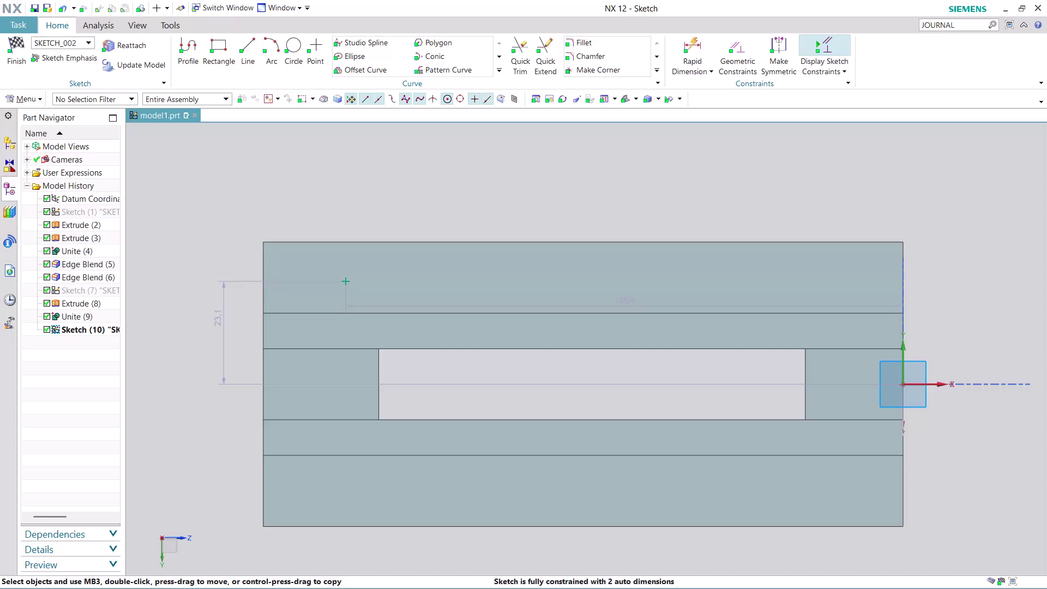
Move the existing dimension above the part and dimension the upper point 38 mm from the left edge.
drag(370, 306, 372, 301)
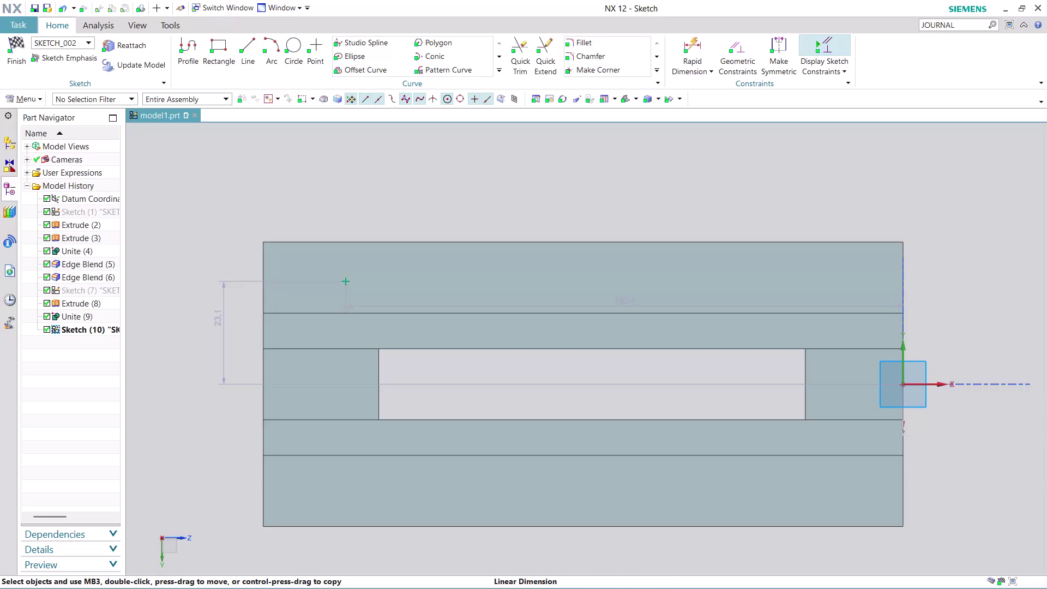
drag(373, 301, 403, 193)
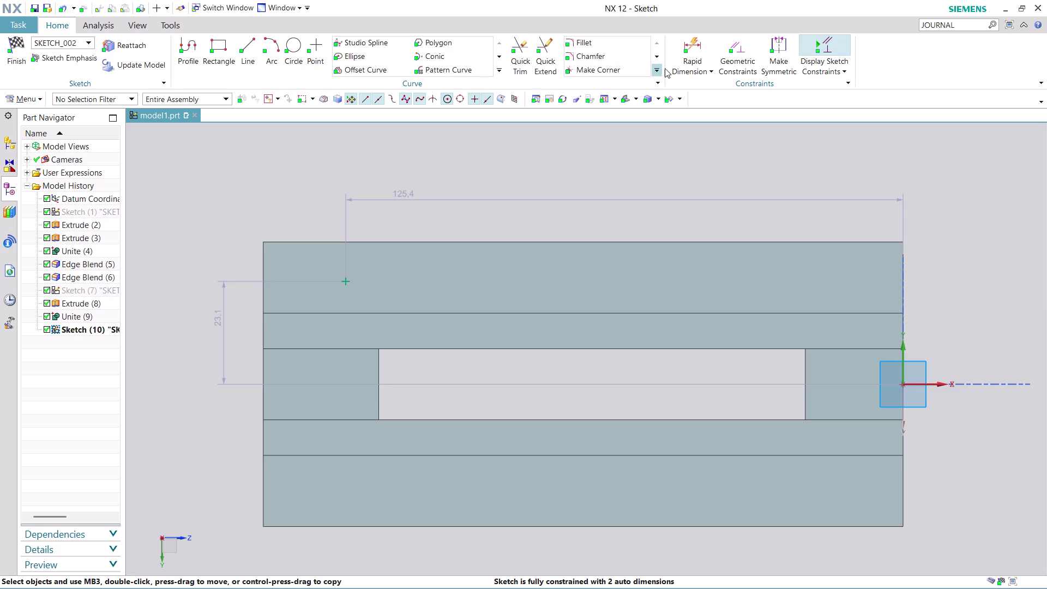
click(700, 41)
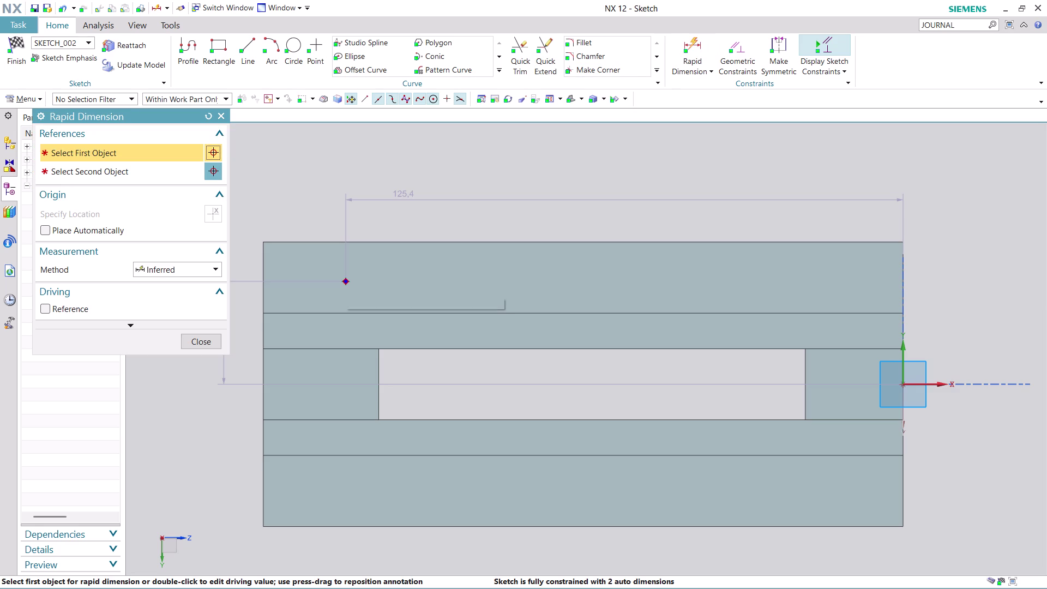
click(345, 282)
click(262, 299)
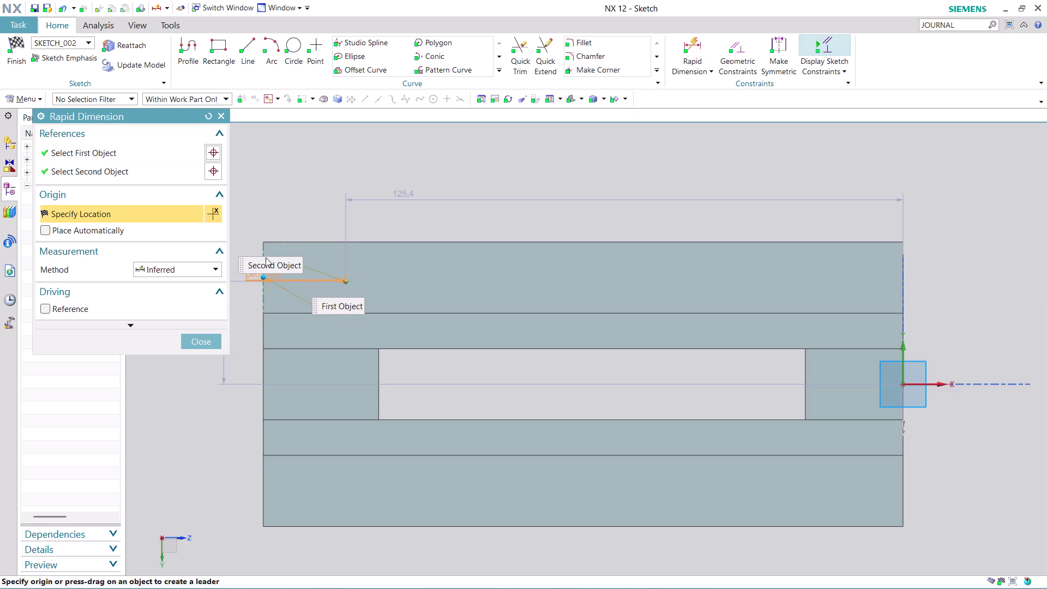
click(297, 171)
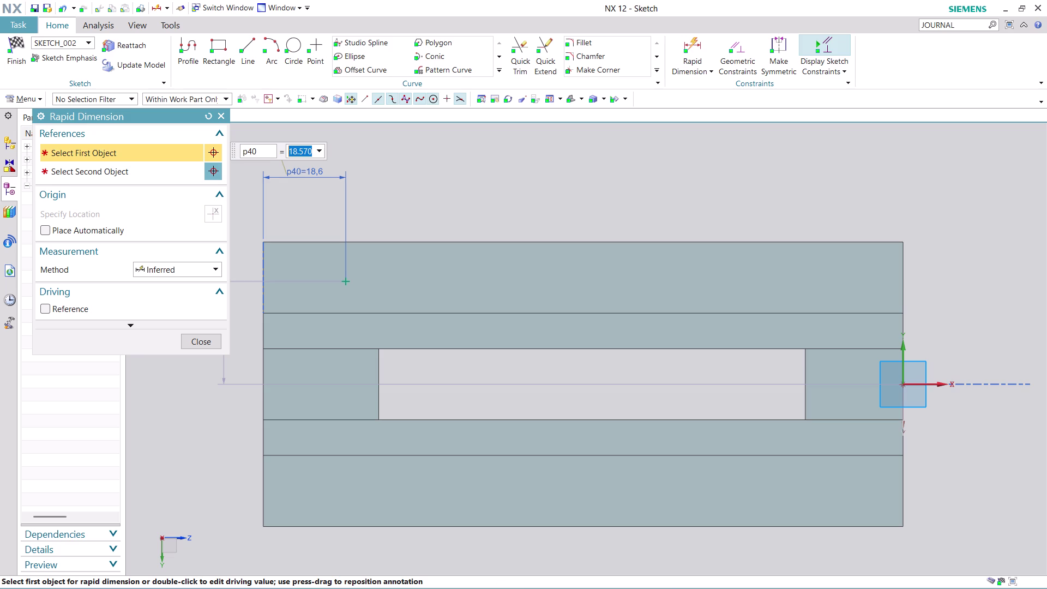
text(38)
key(Return)
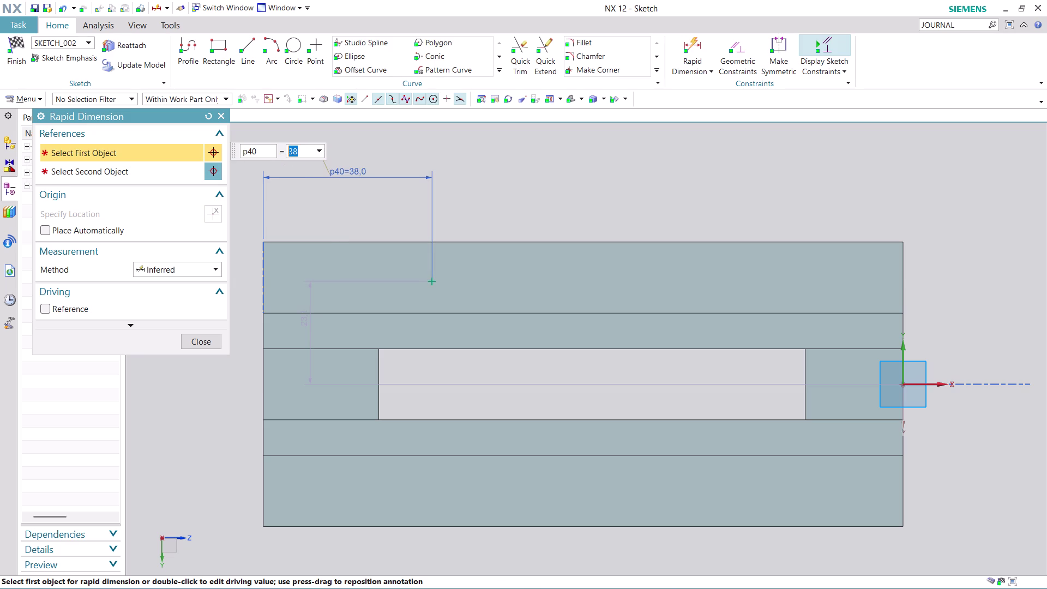
click(210, 338)
click(693, 44)
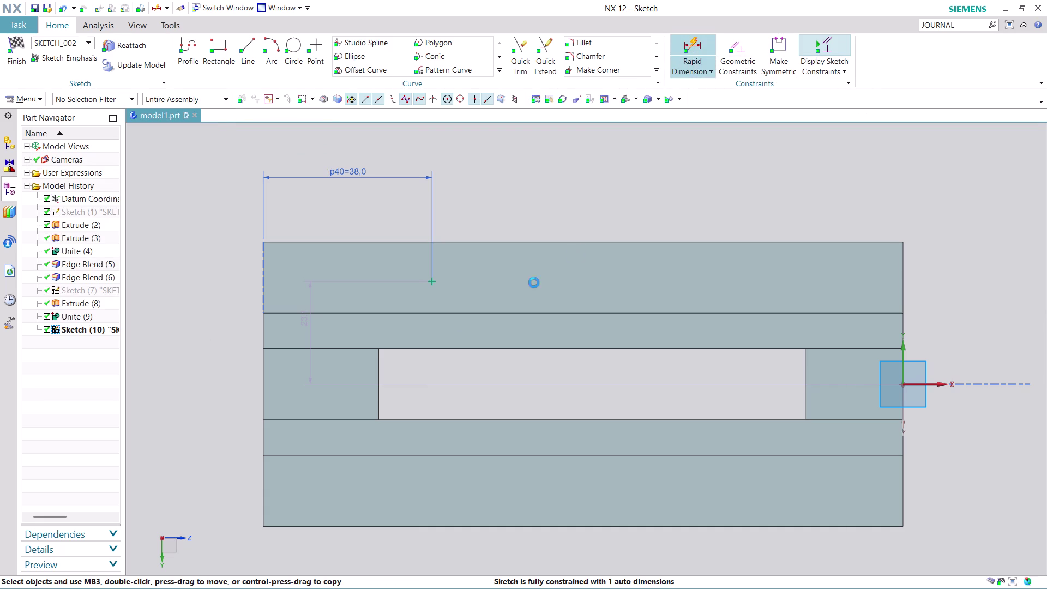
Add a 10 mm vertical dimension from the upper point to the edge below, placed left.
click(429, 280)
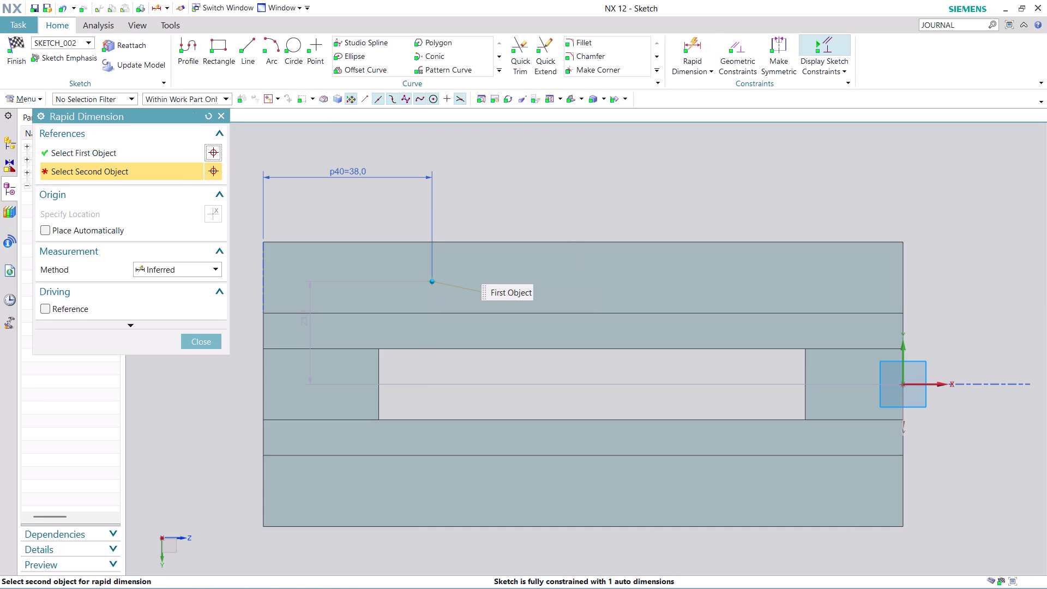
click(427, 314)
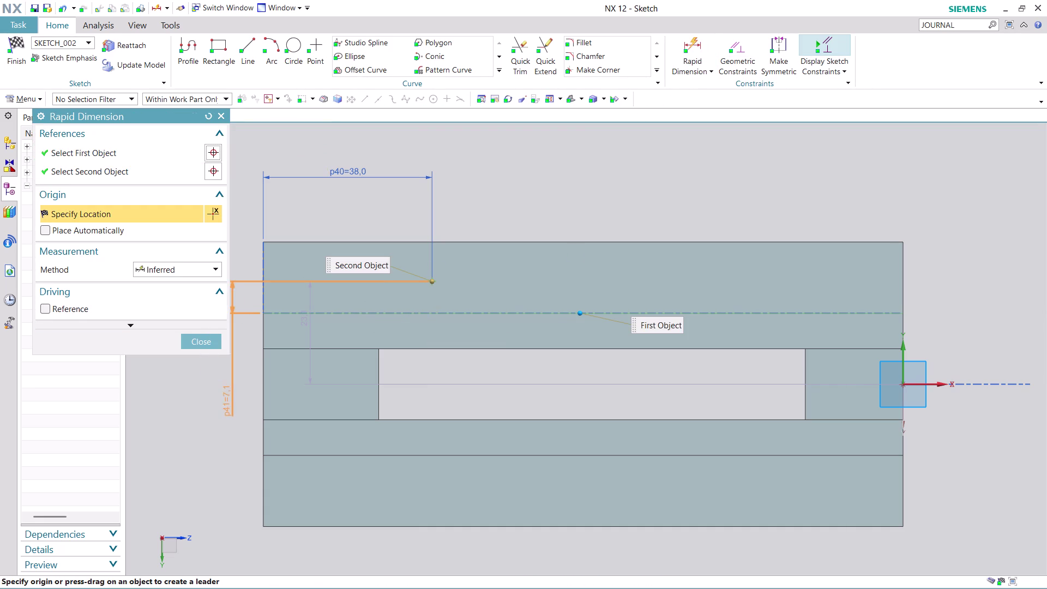
click(230, 408)
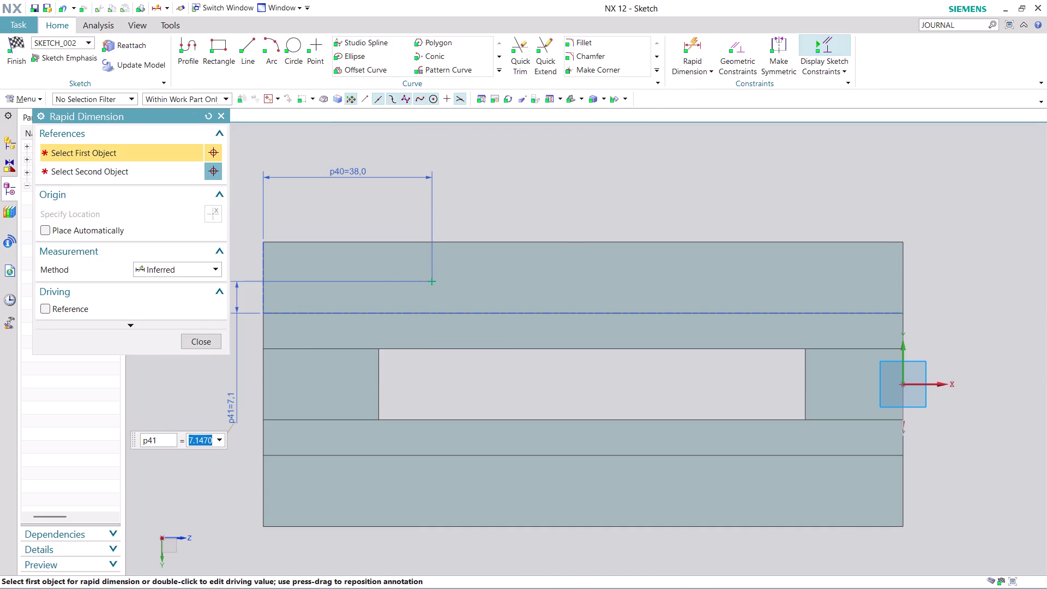
text(10)
key(Return)
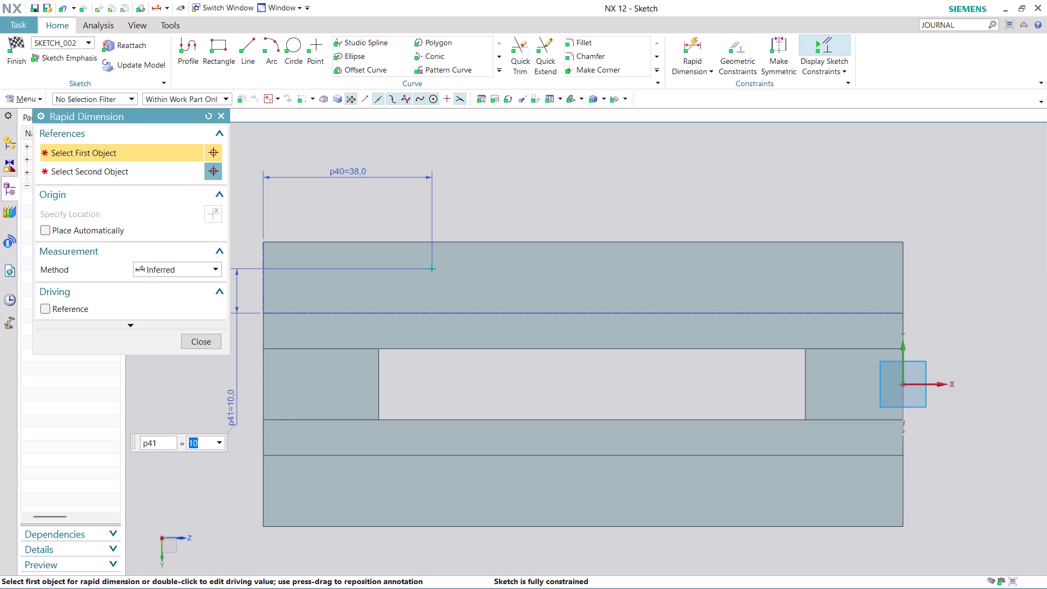
scroll(down, 3)
scroll(up, 3)
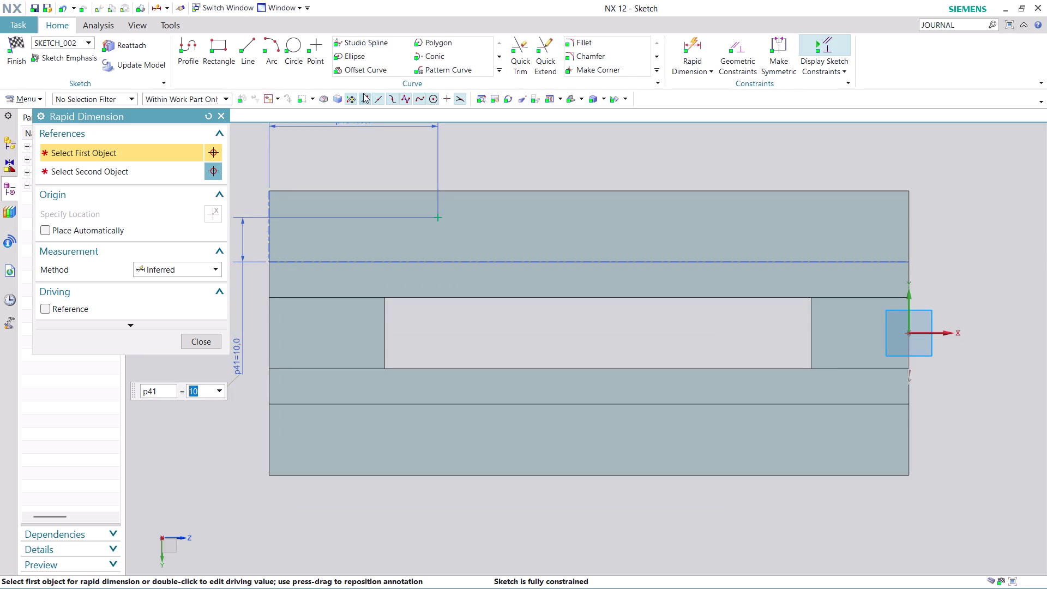
click(320, 47)
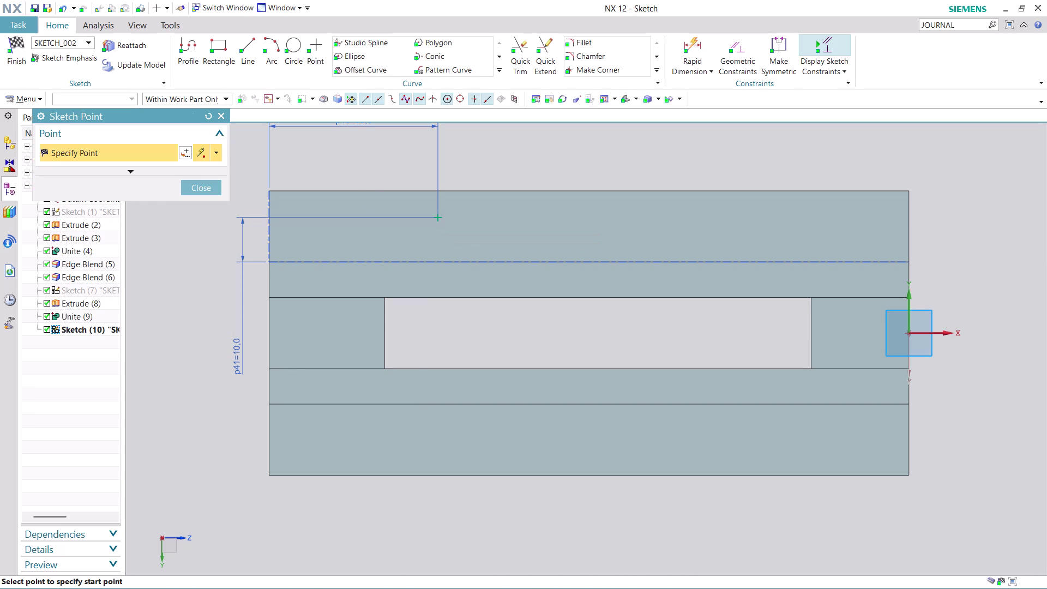
Place a second point below the first and change the 49.1 dimension between them to 44 mm.
click(436, 436)
key(Escape)
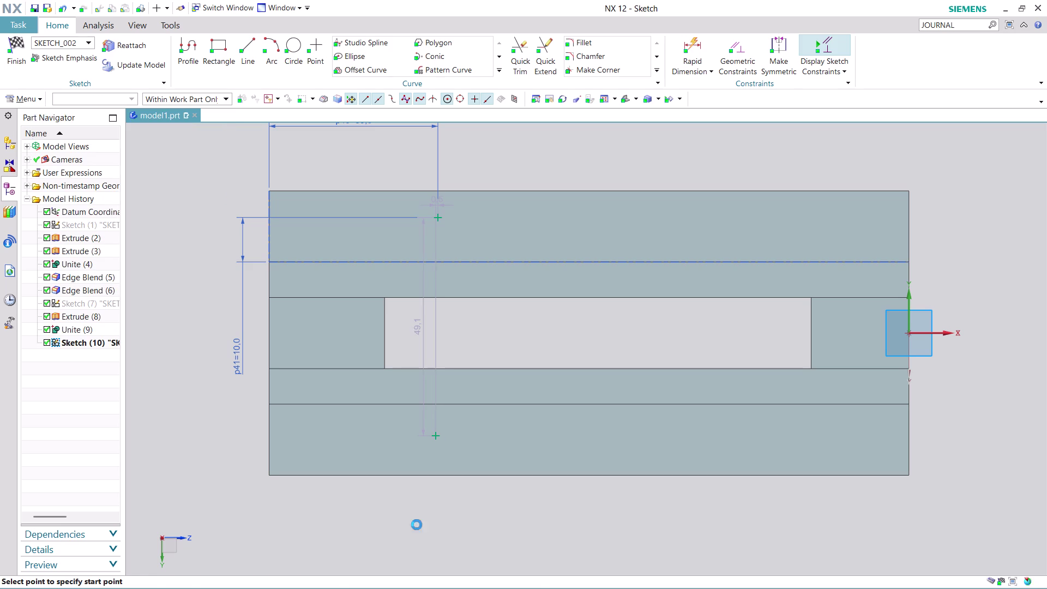
drag(419, 329, 190, 332)
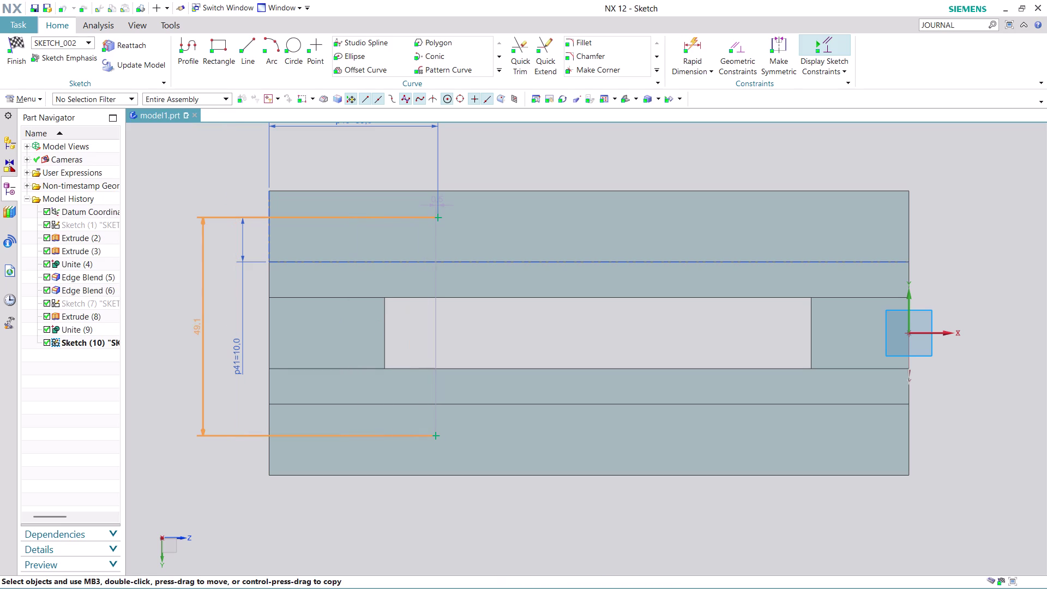
drag(190, 332, 175, 334)
double_click(175, 334)
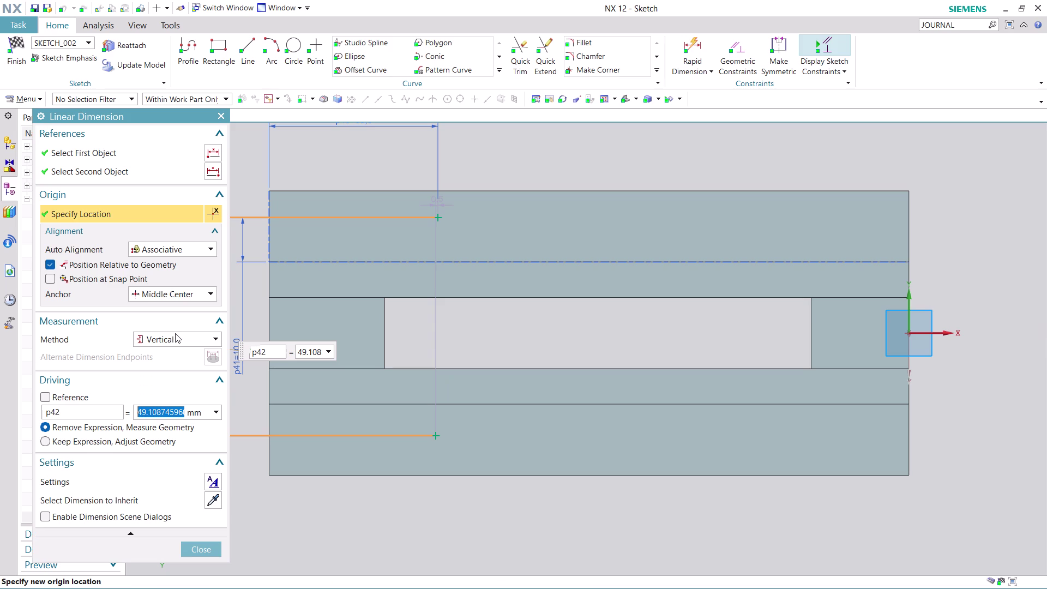
text(44)
key(Return)
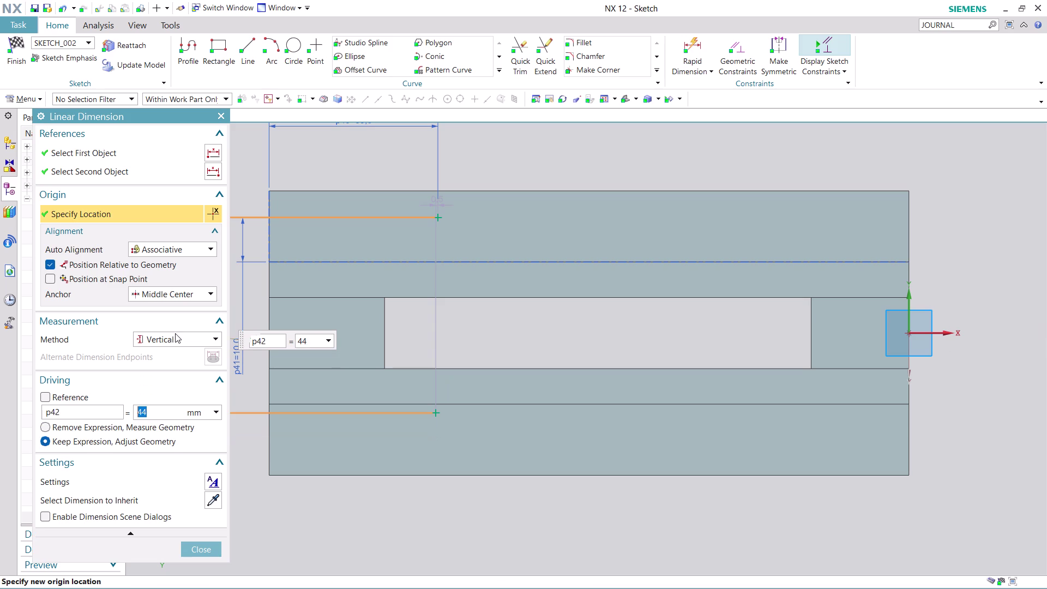
click(215, 549)
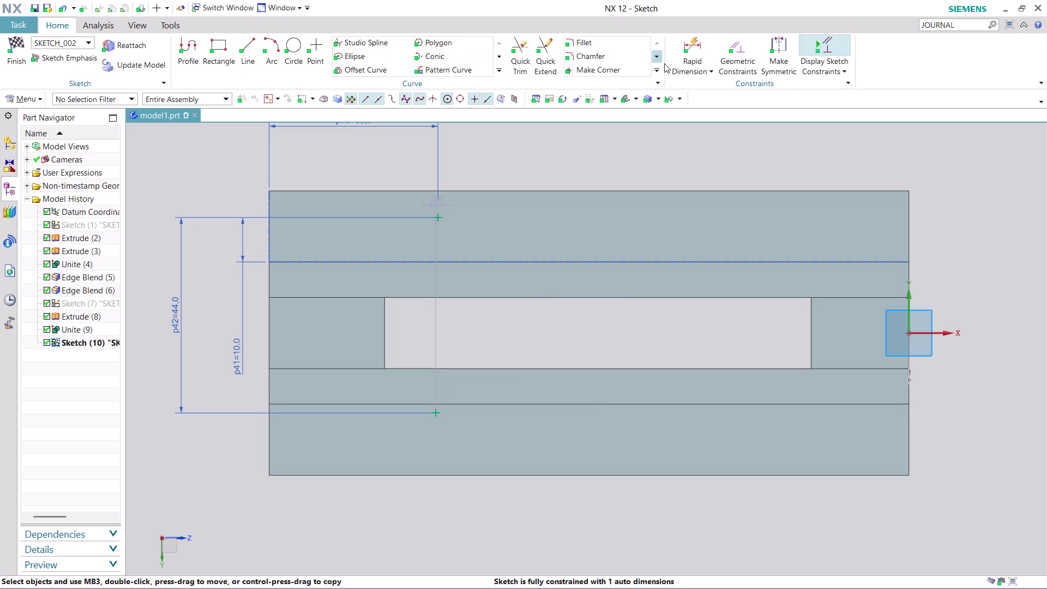
click(688, 48)
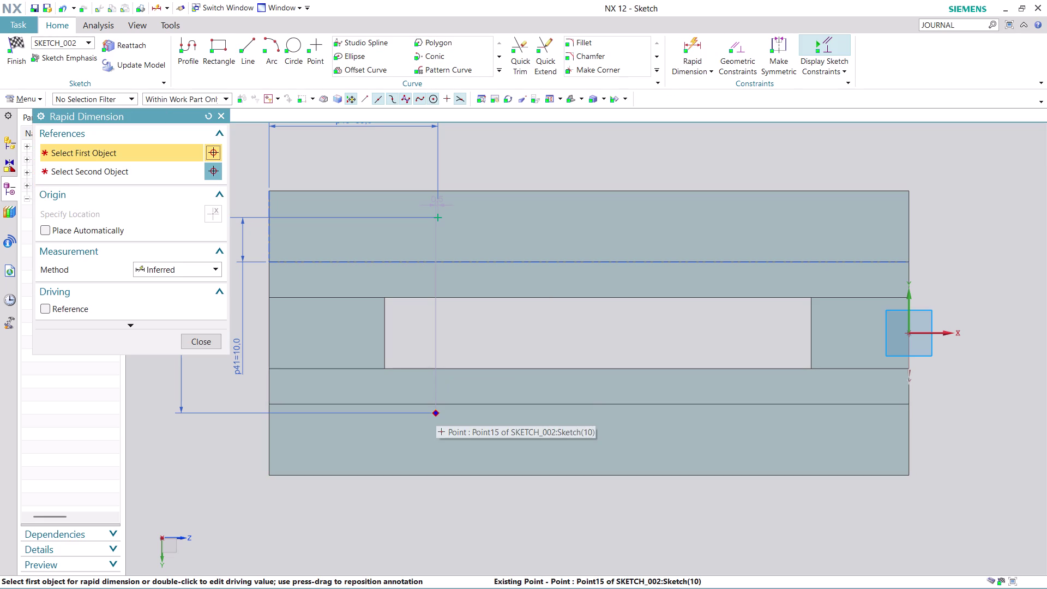
Dimension the lower point 14 mm from the bottom edge, dismissing the overconstraint warning.
click(435, 411)
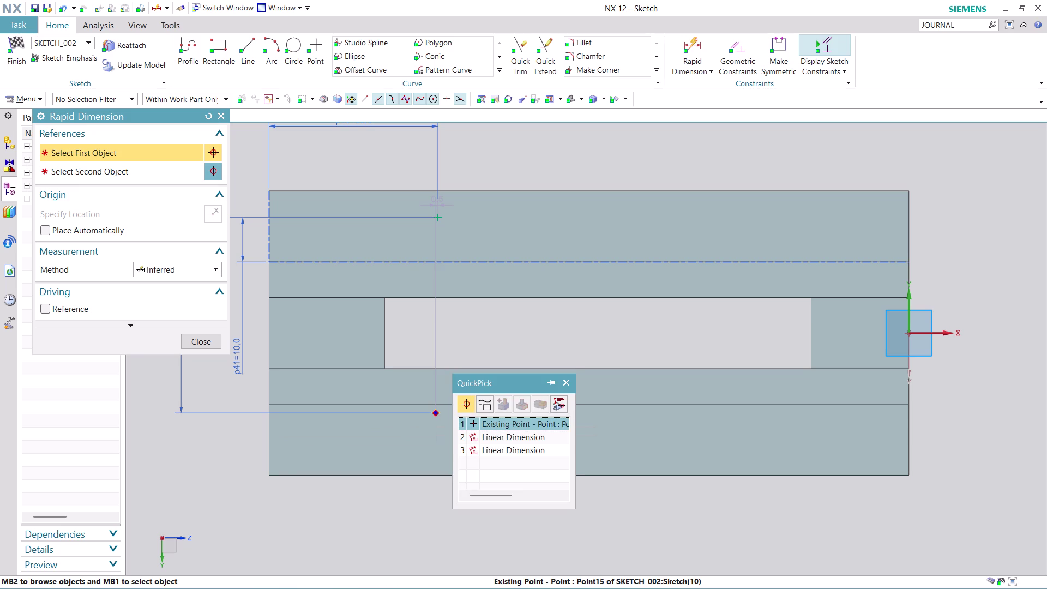
click(522, 425)
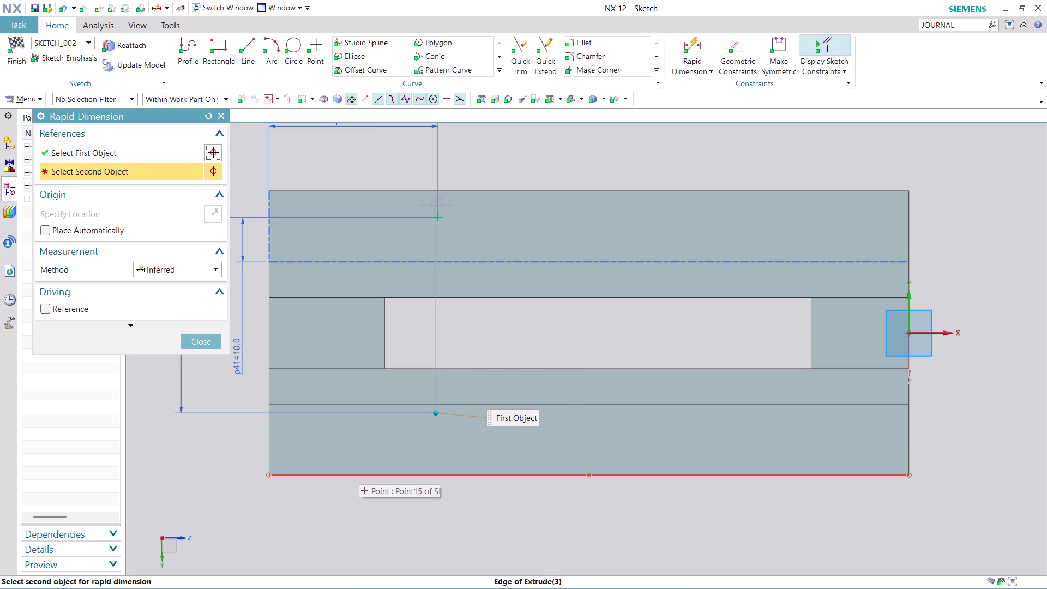
click(354, 477)
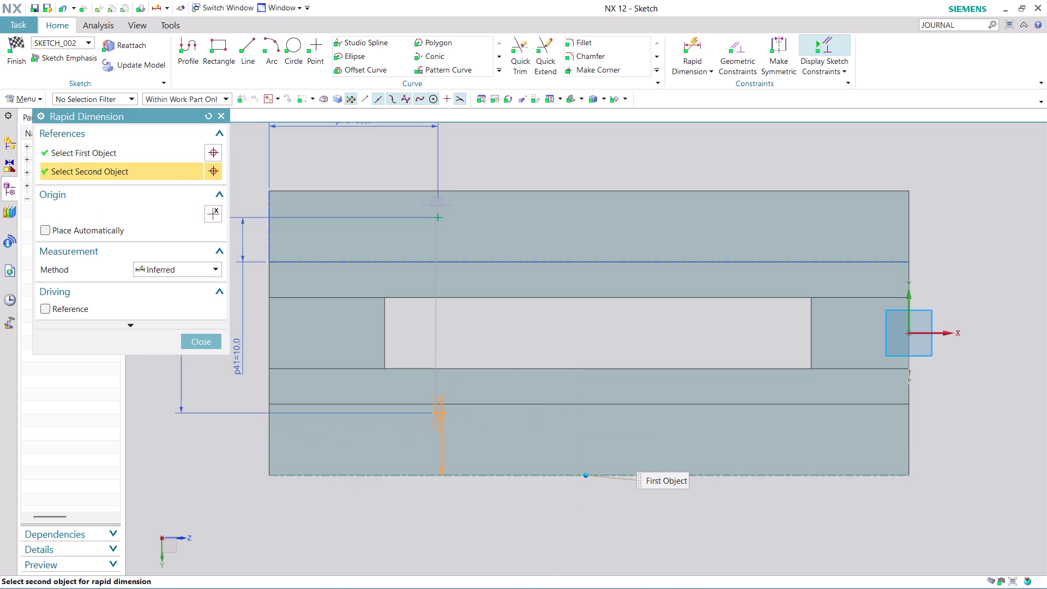
click(192, 507)
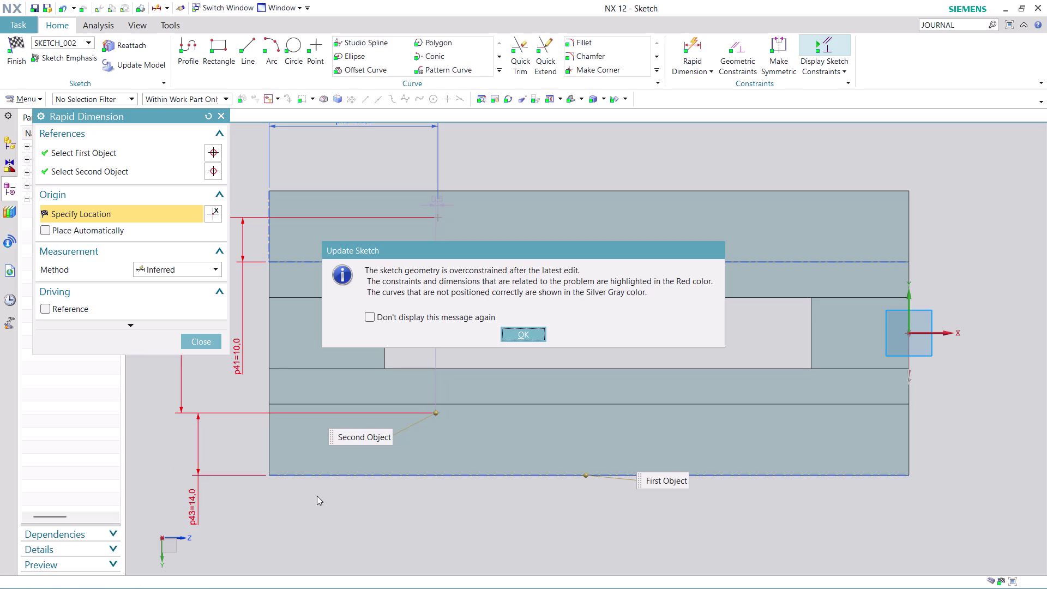
click(525, 338)
right_click(194, 494)
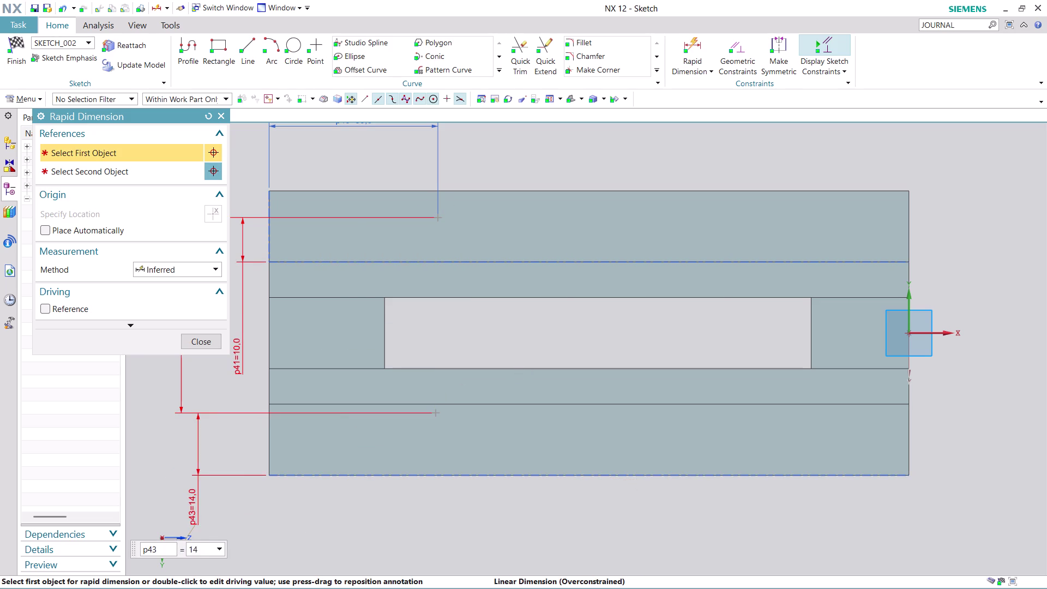
key(Escape)
key(Escape)
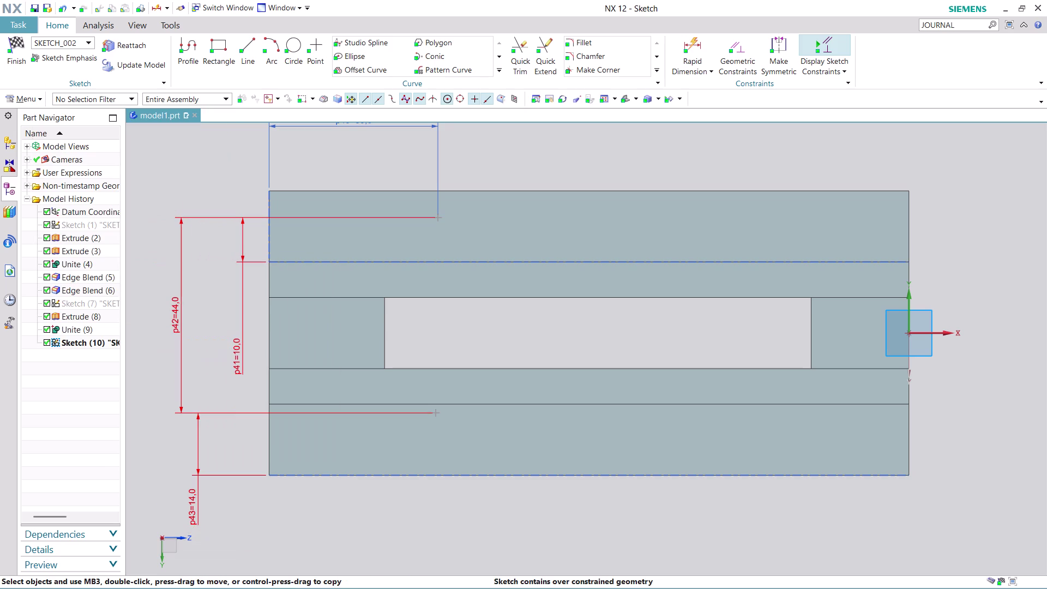
Delete the conflicting 14 mm bottom-edge dimension and acknowledge the notice.
right_click(192, 474)
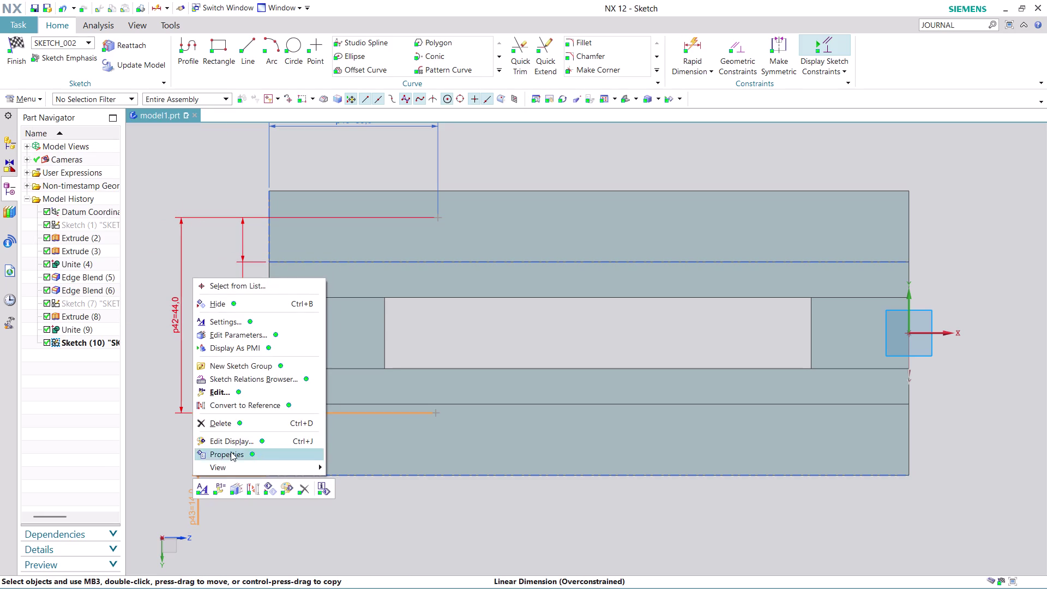
click(227, 427)
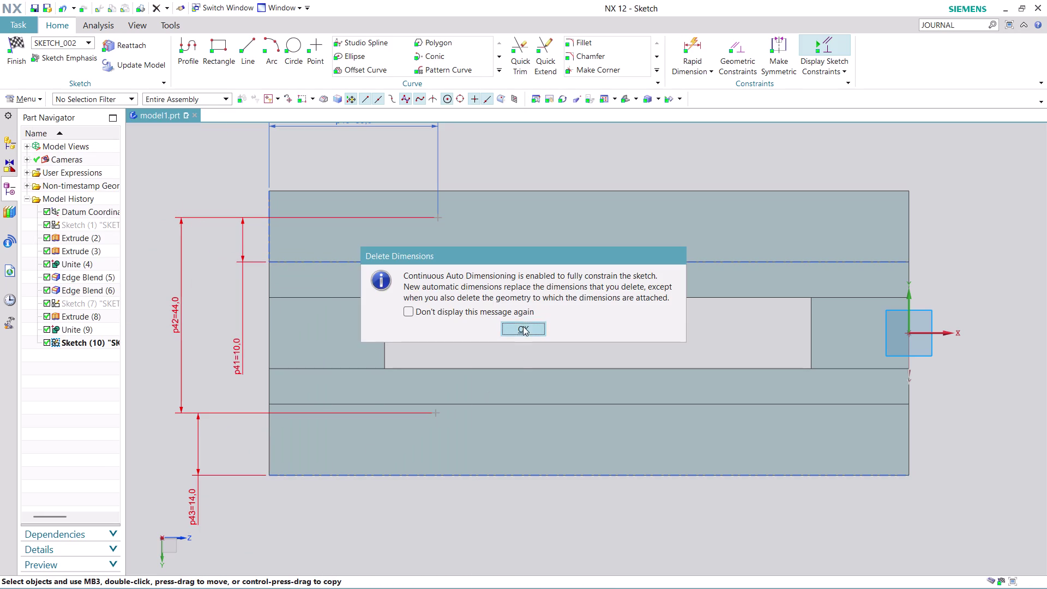
click(523, 322)
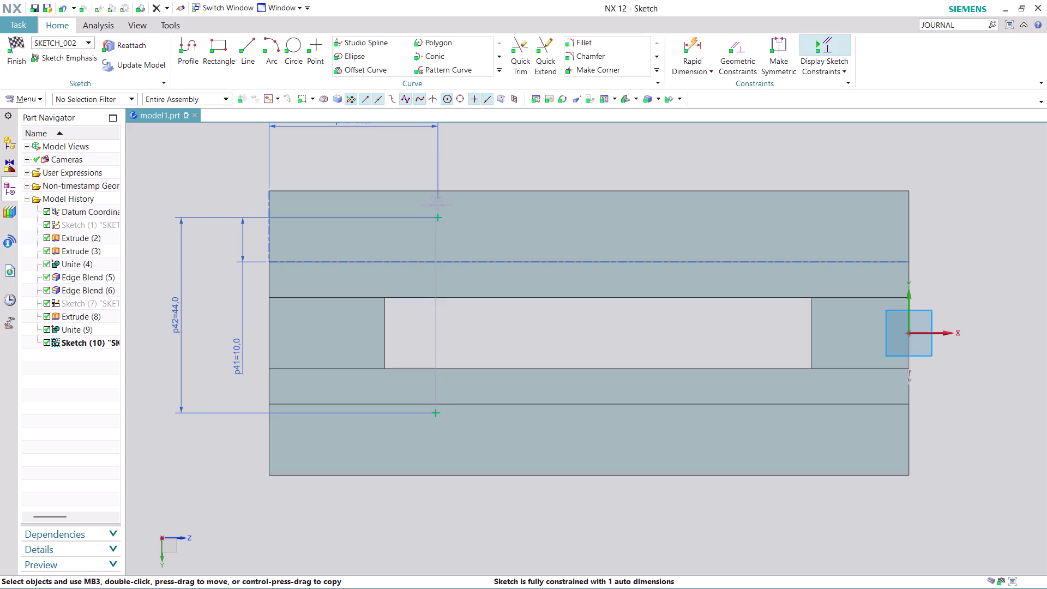
click(777, 50)
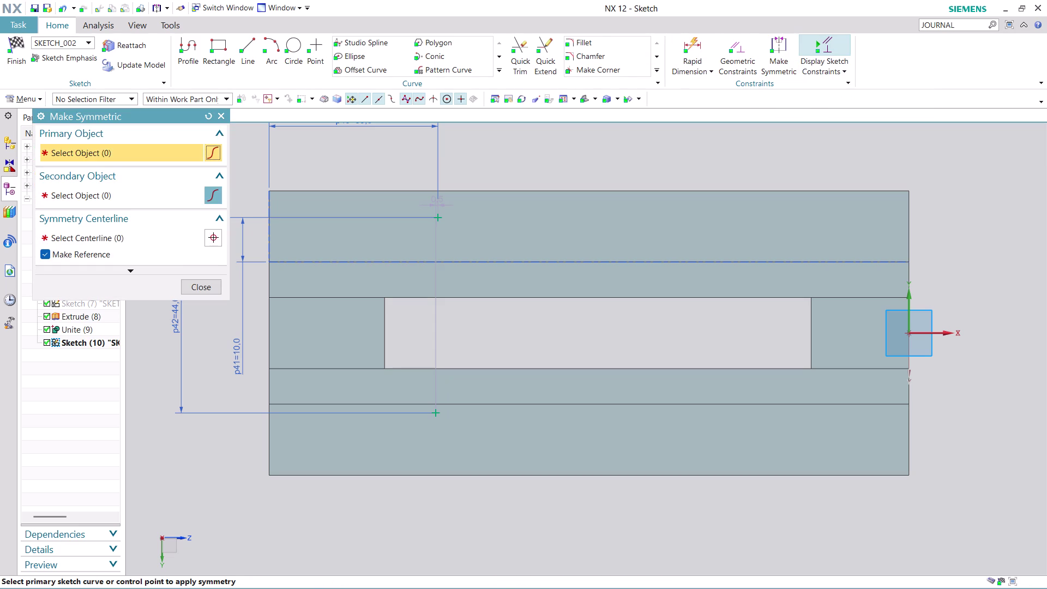
Make the upper and lower points symmetric about the centerline, acknowledging the over-constraint warning.
click(436, 217)
click(435, 413)
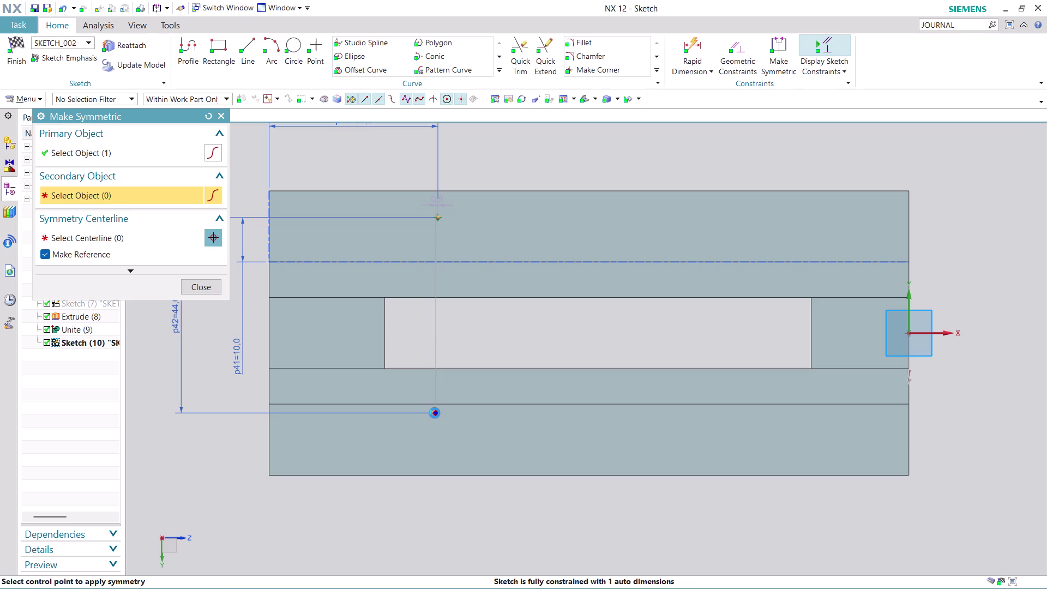
click(921, 331)
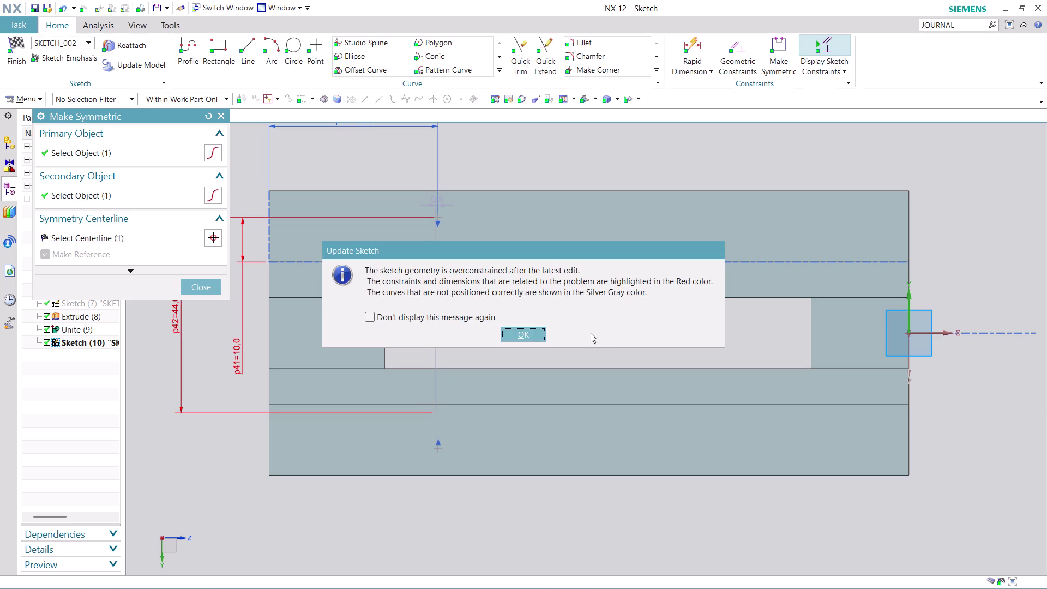
click(526, 335)
click(208, 288)
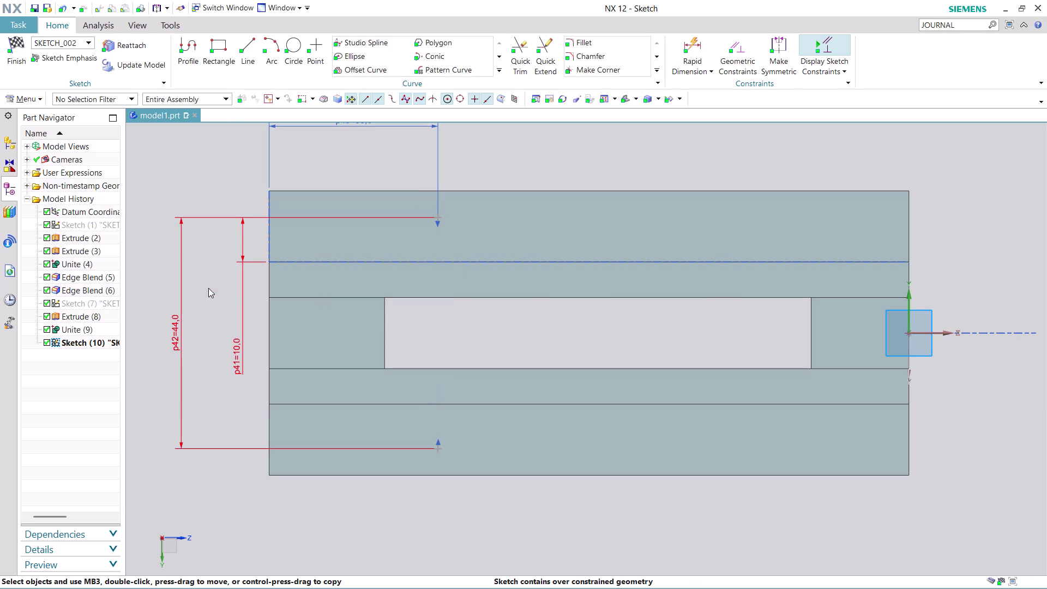
Delete the conflicting 44 mm dimension and dismiss the auto dimensioning notice.
key(Escape)
key(Escape)
key(Escape)
key(Escape)
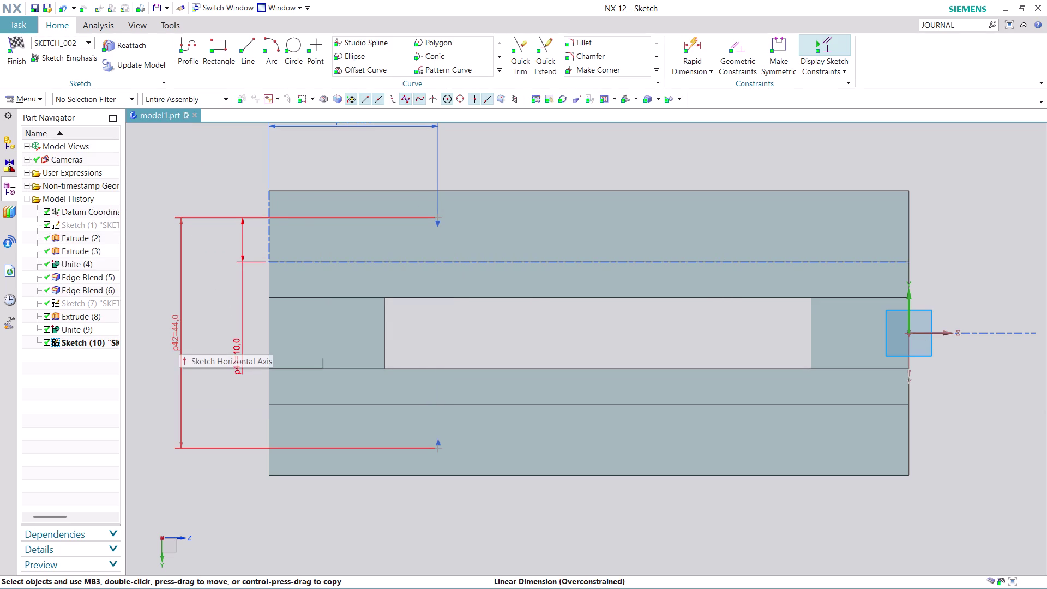
key(Escape)
key(Escape)
key(Escape)
right_click(179, 339)
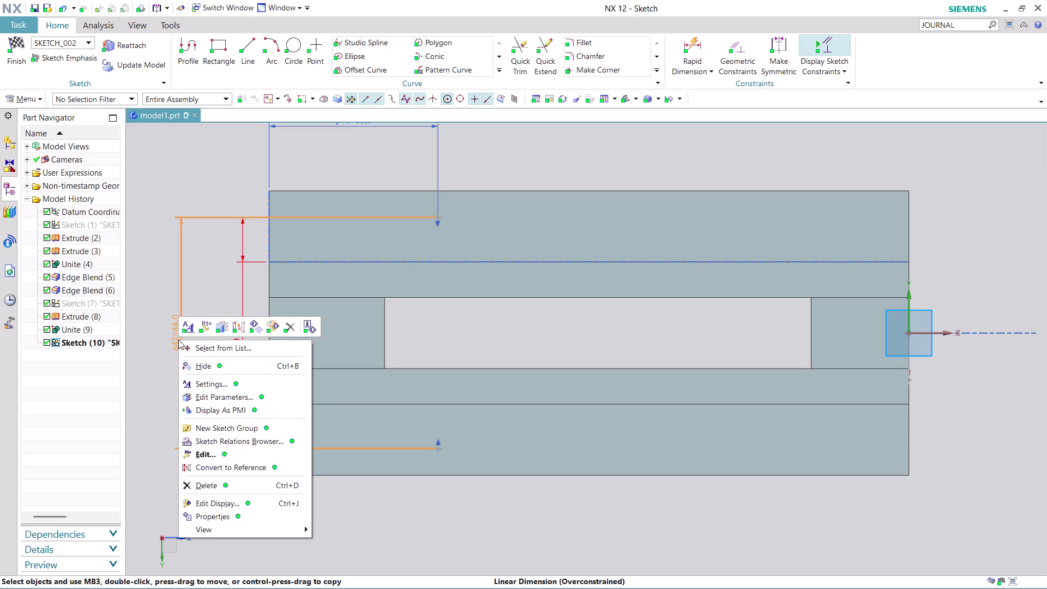
click(224, 481)
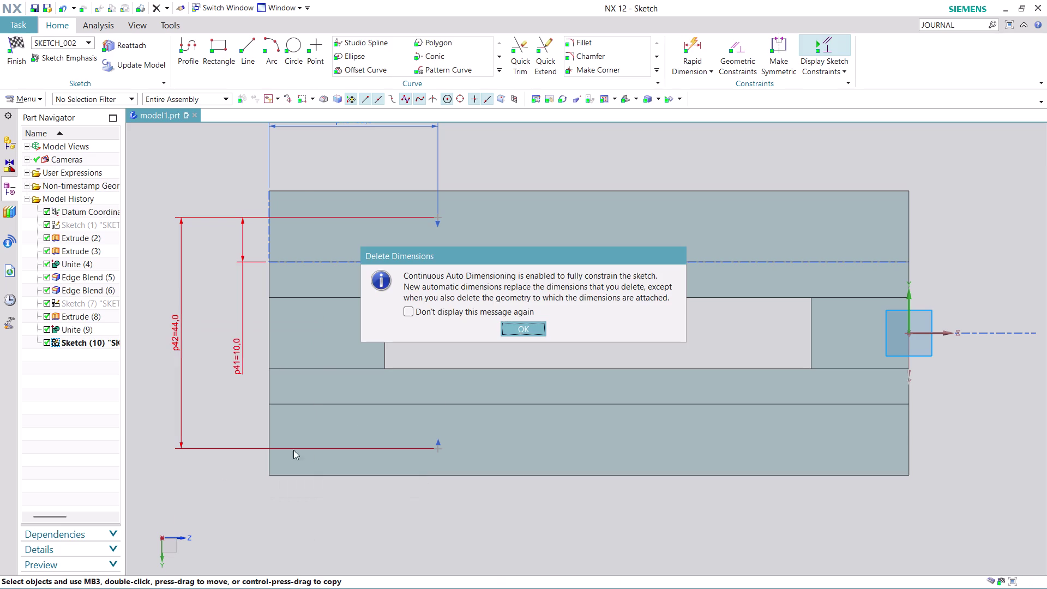
click(521, 325)
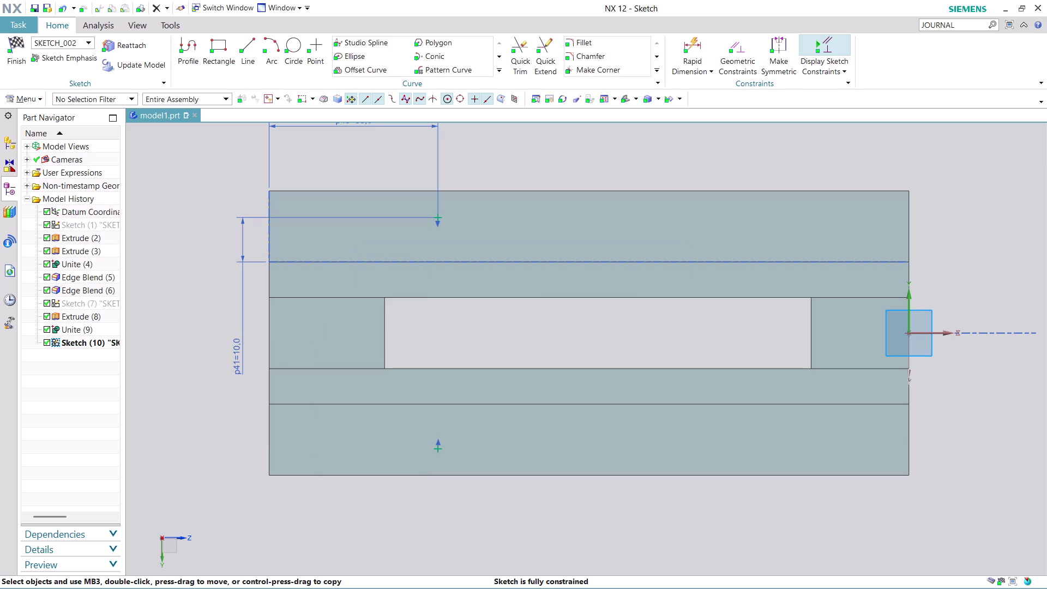
click(495, 501)
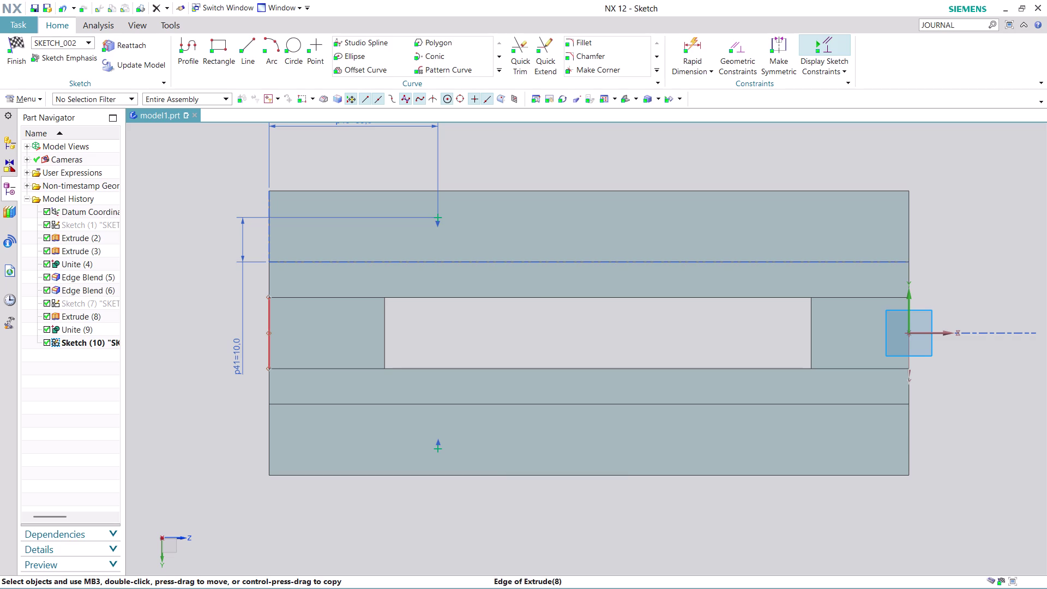
Delete the p41=10.0 dimension and zoom the view.
right_click(242, 329)
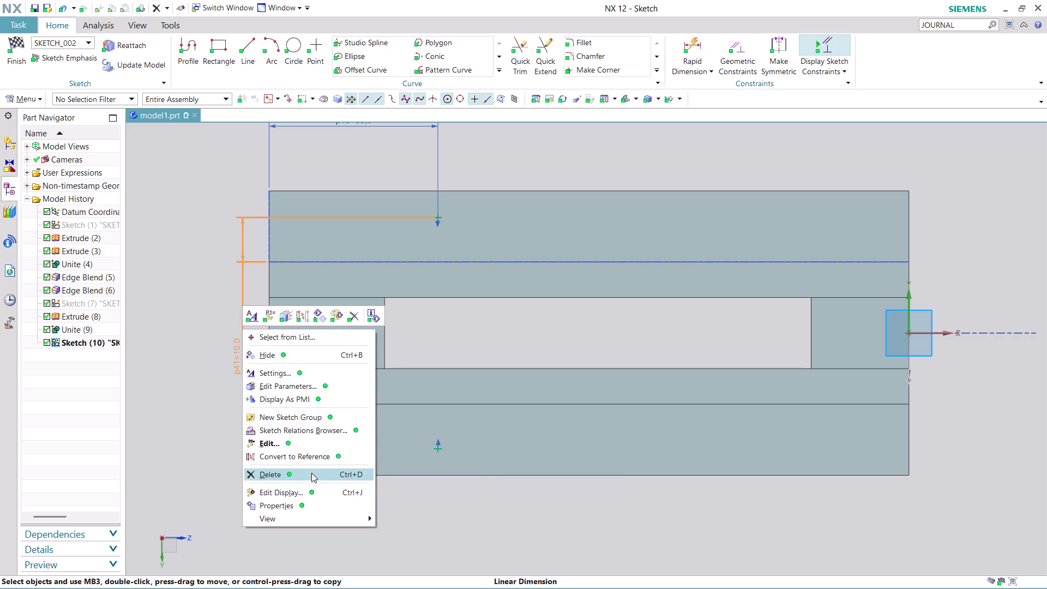
click(309, 469)
click(532, 327)
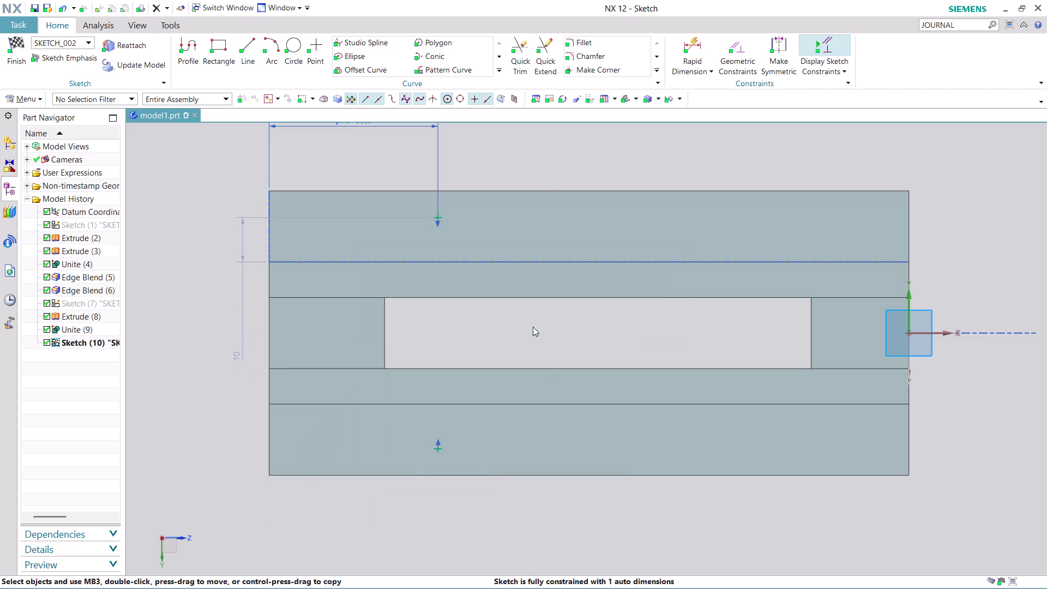
scroll(down, 3)
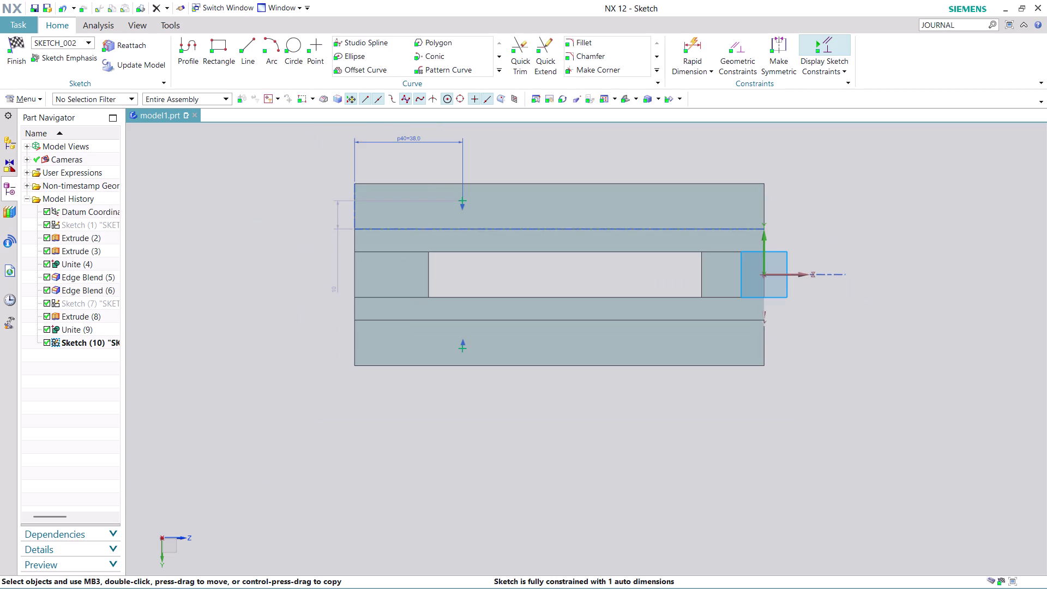
scroll(up, 3)
scroll(up, 3)
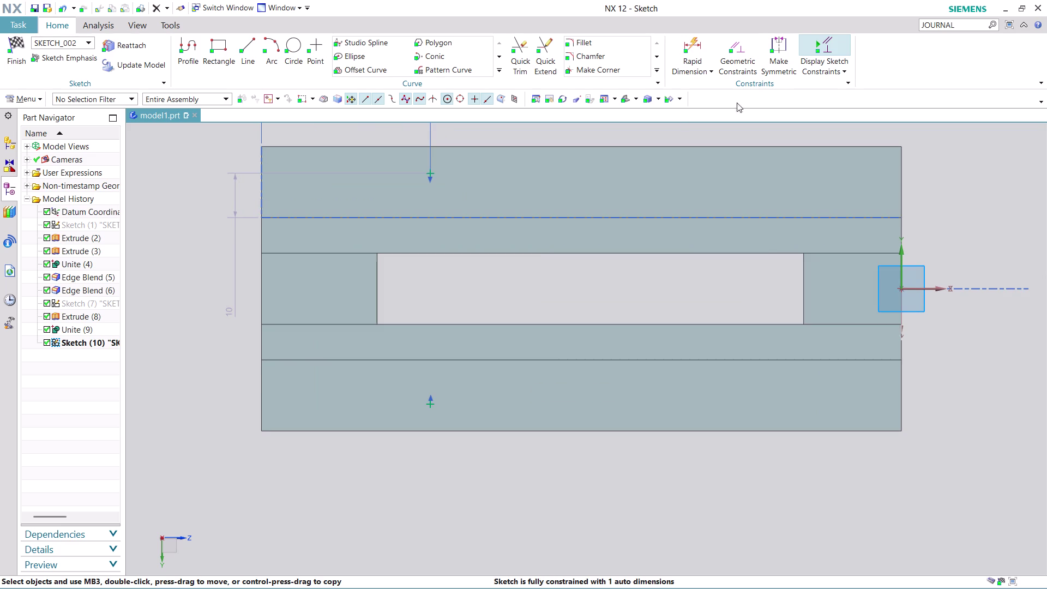
click(774, 46)
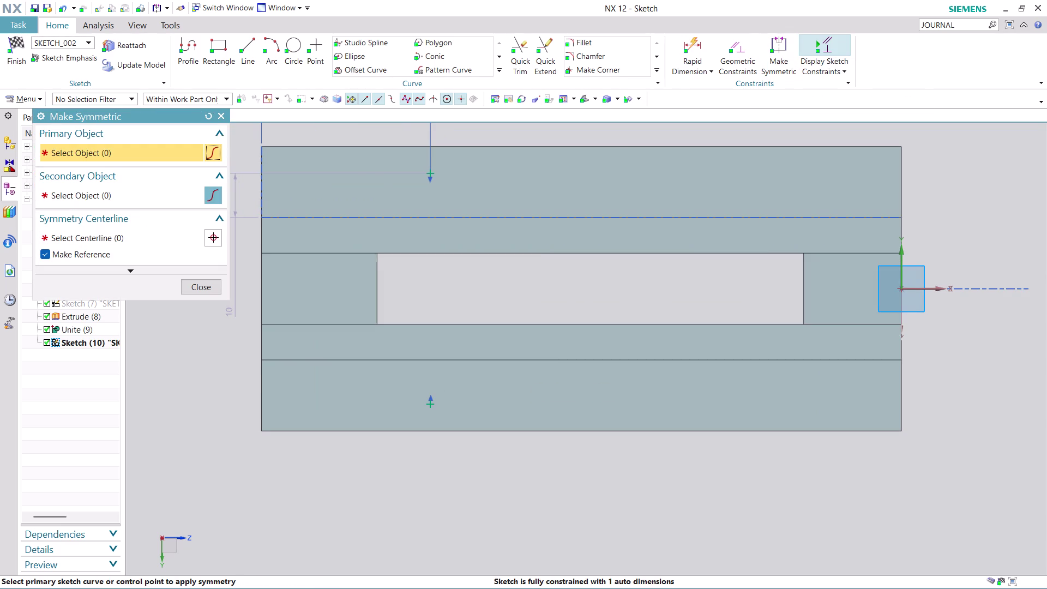
Reapply symmetry to both points about the centerline, accepting the 'Constraint already exists' error.
click(430, 403)
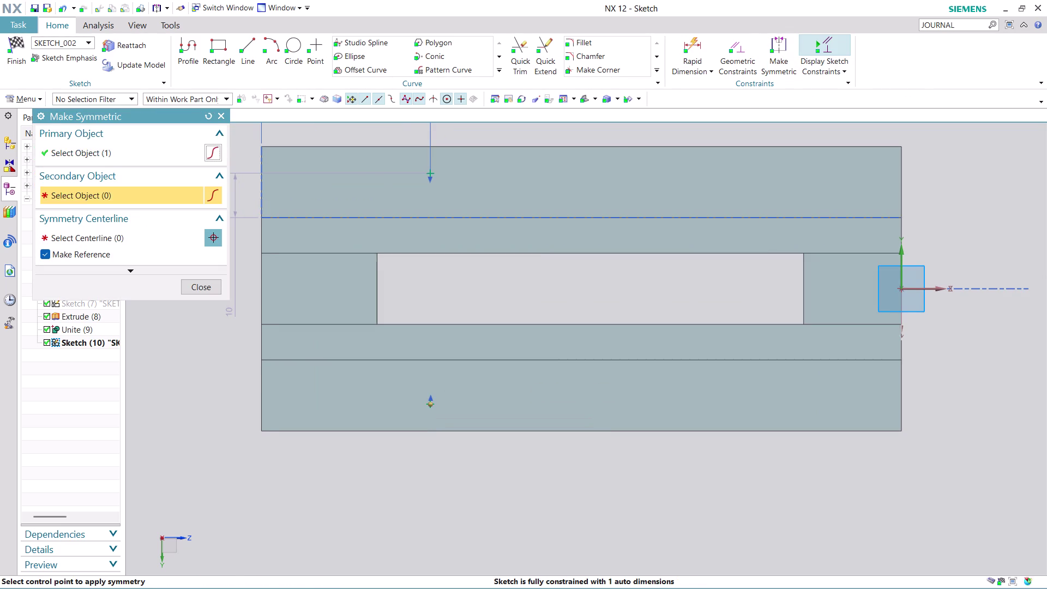
click(433, 174)
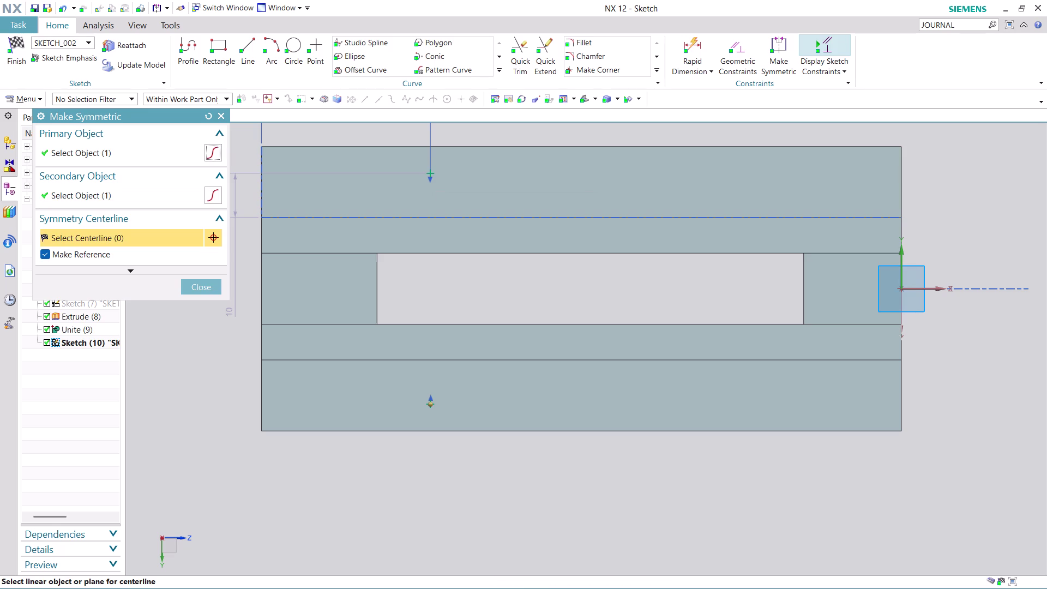
click(926, 289)
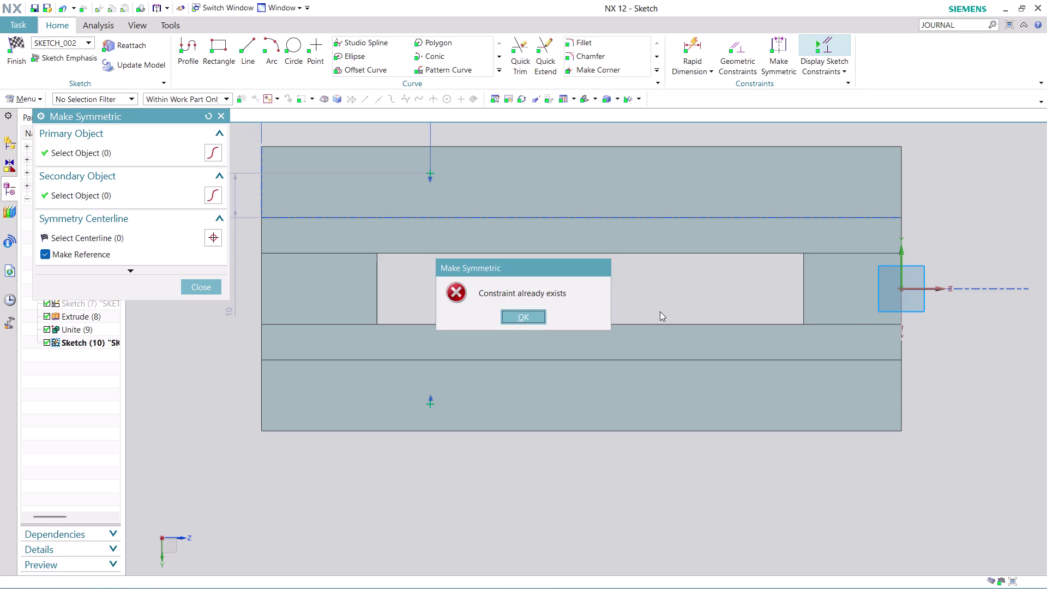
click(530, 311)
click(214, 290)
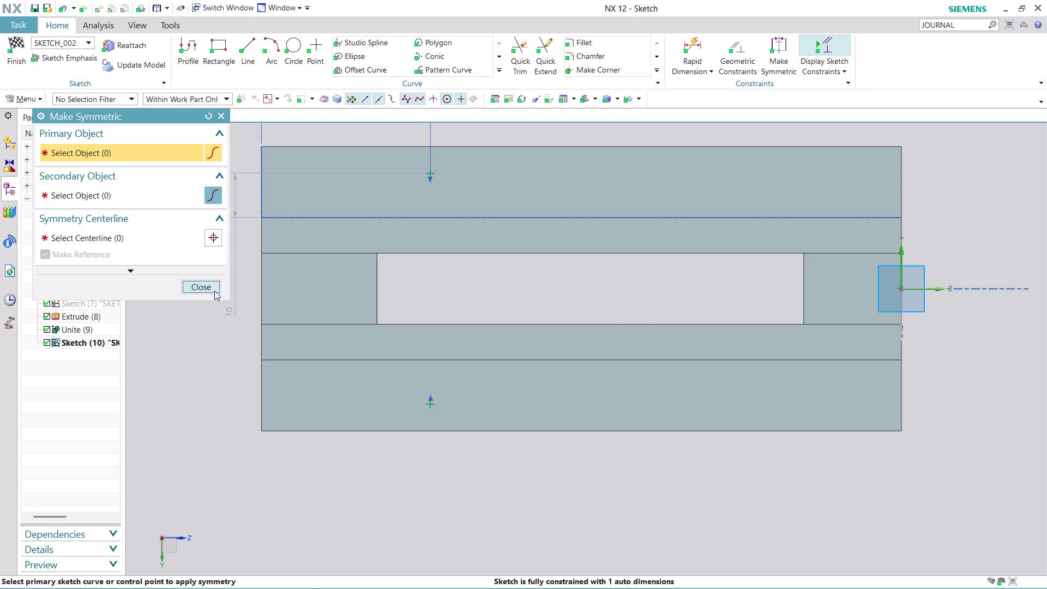
click(691, 45)
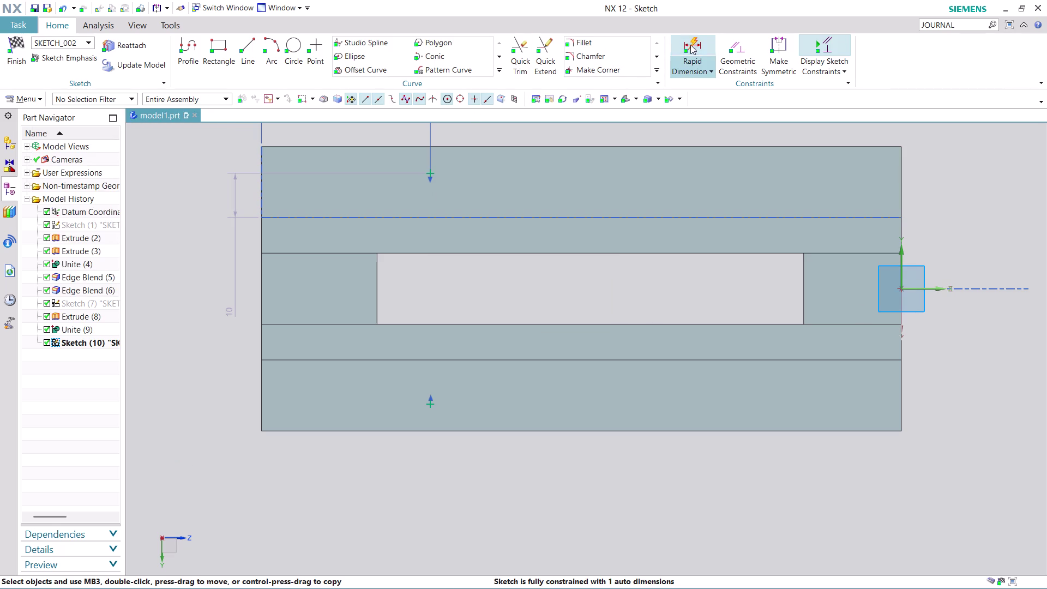
click(432, 172)
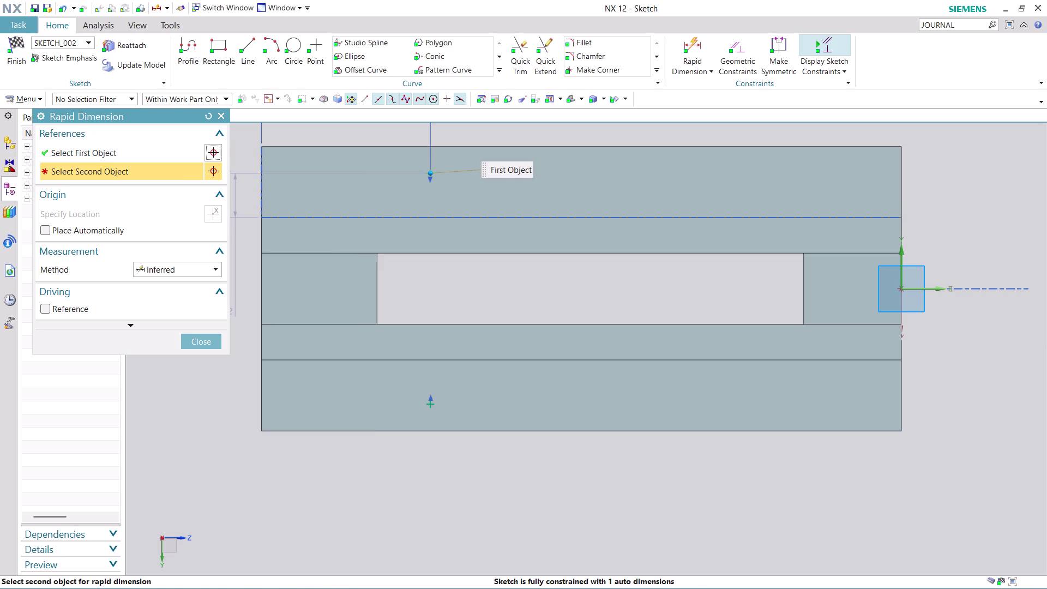
Dimension the bottom point 44 mm from the top point, placed left of the part.
click(431, 404)
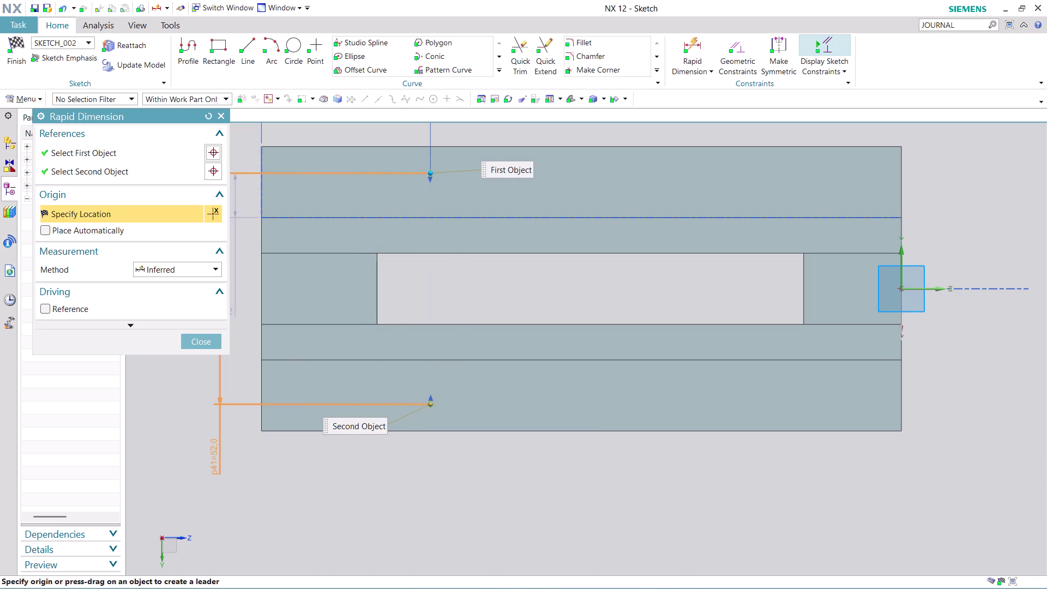
click(214, 456)
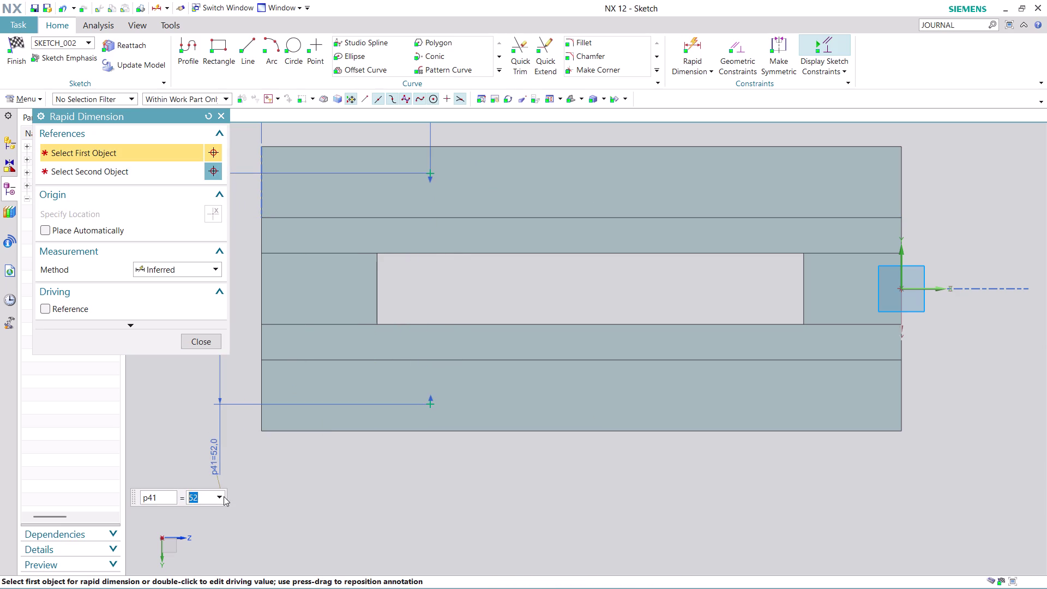
text(44)
key(Return)
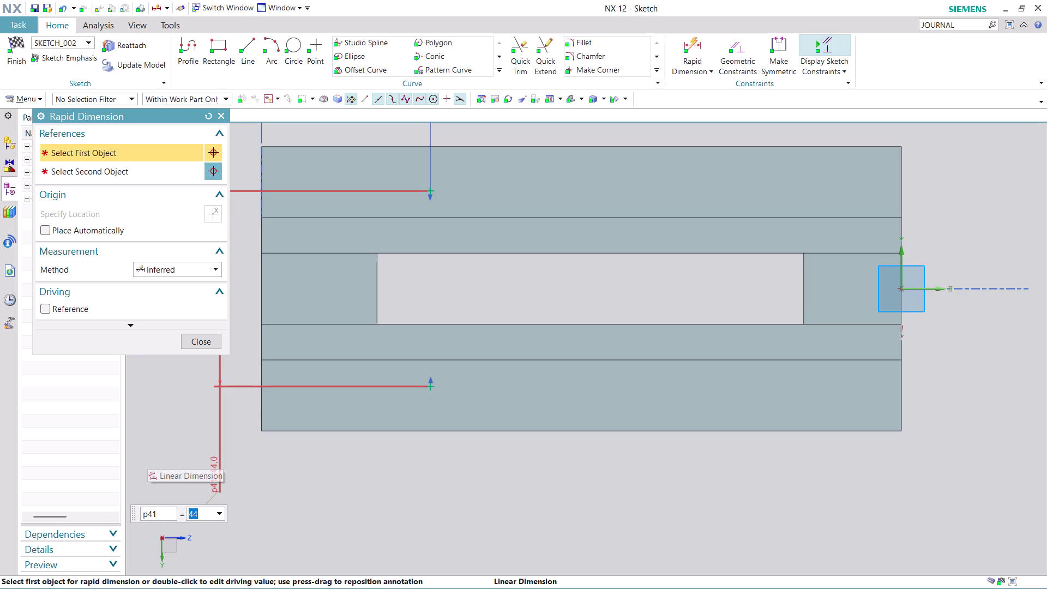
click(202, 337)
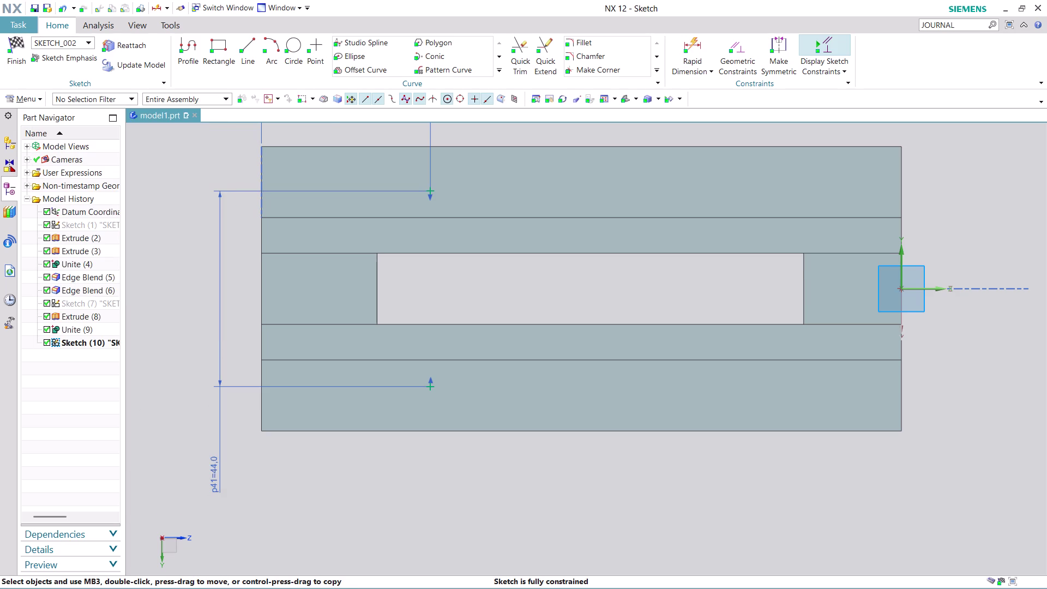
scroll(down, 3)
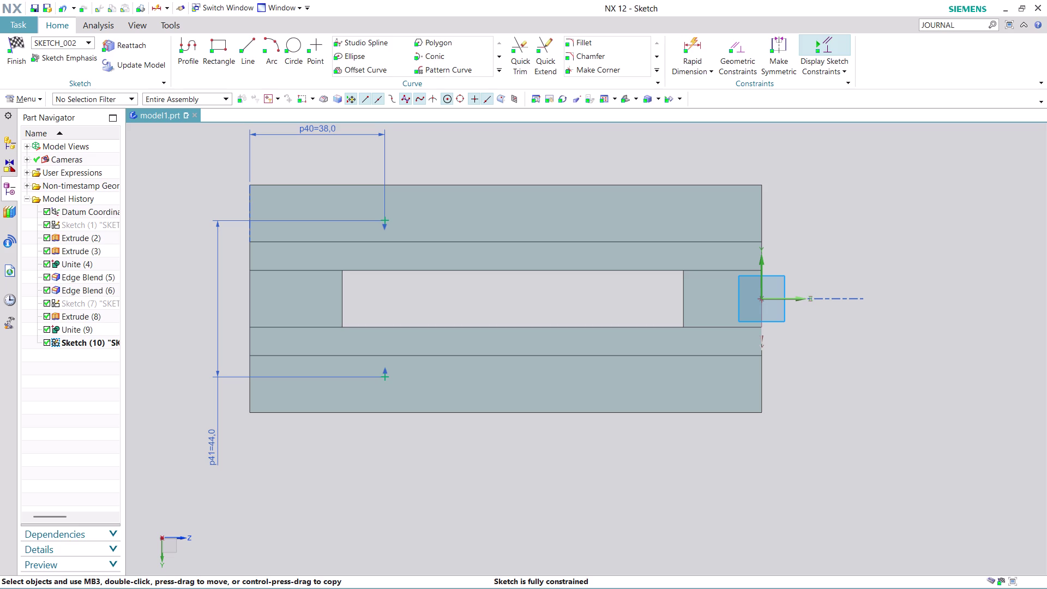
click(9, 63)
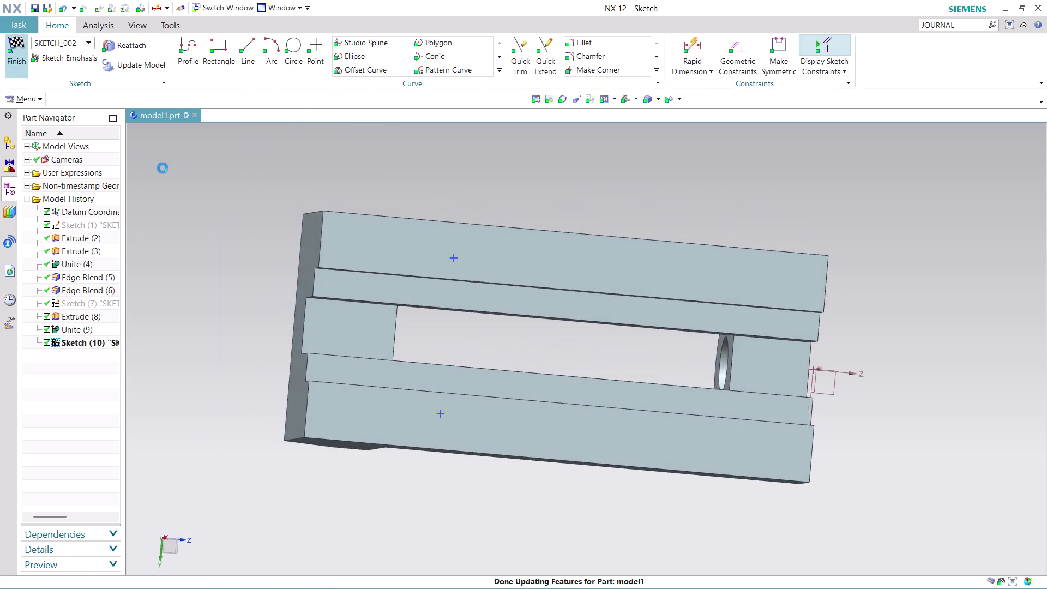
Finish the sketch and dismiss the license error messages, including after a hole feature attempt.
scroll(up, 3)
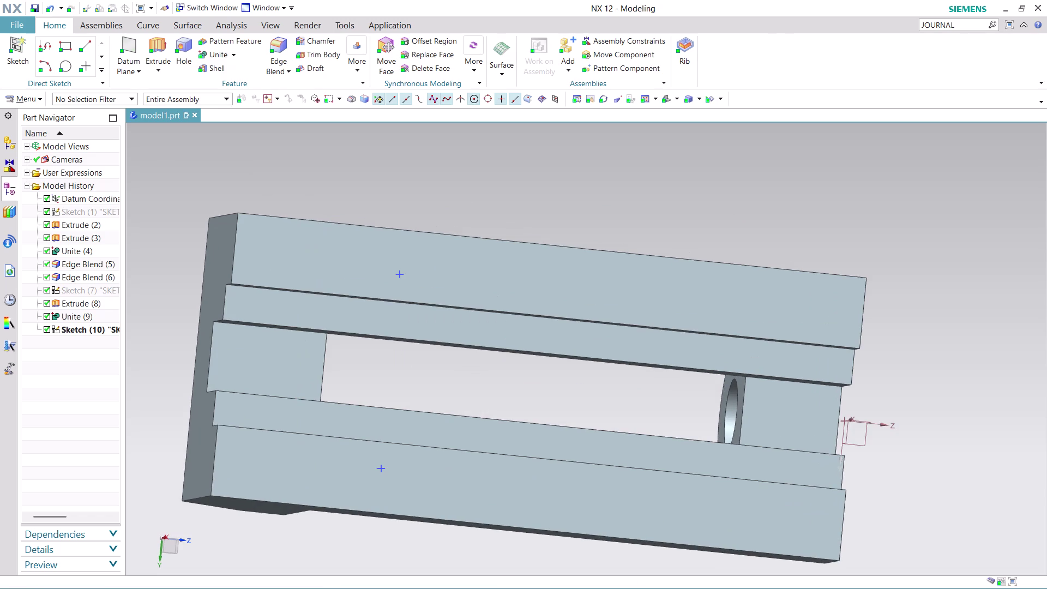
click(189, 56)
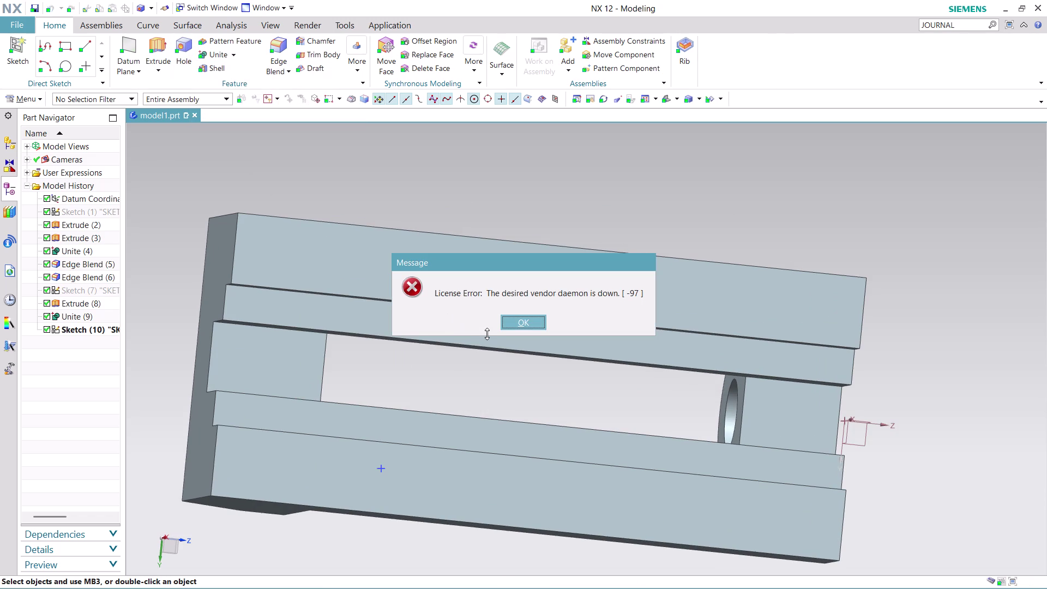
click(532, 329)
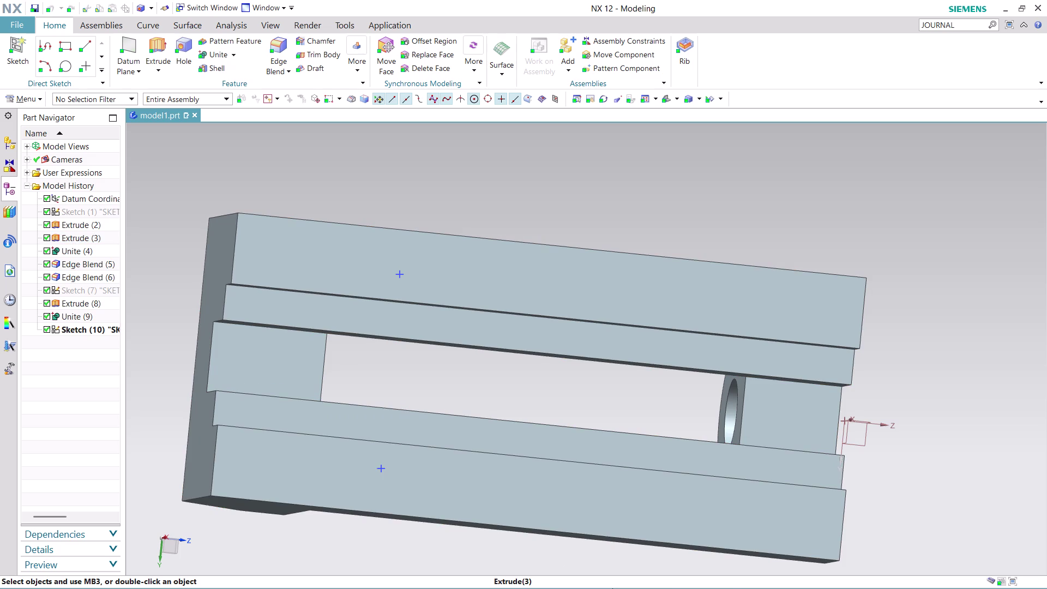
click(183, 49)
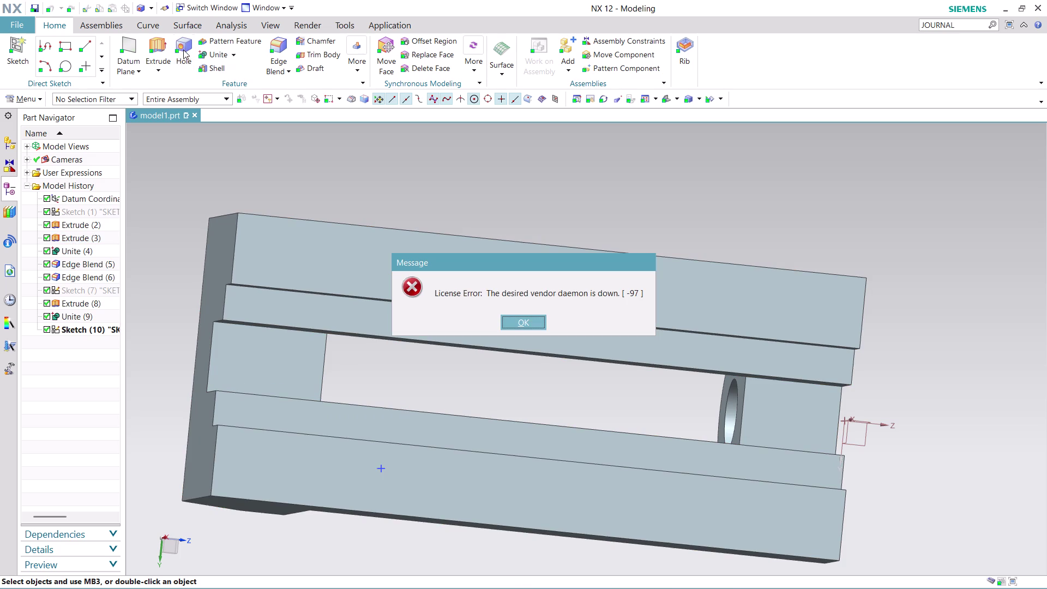
click(540, 314)
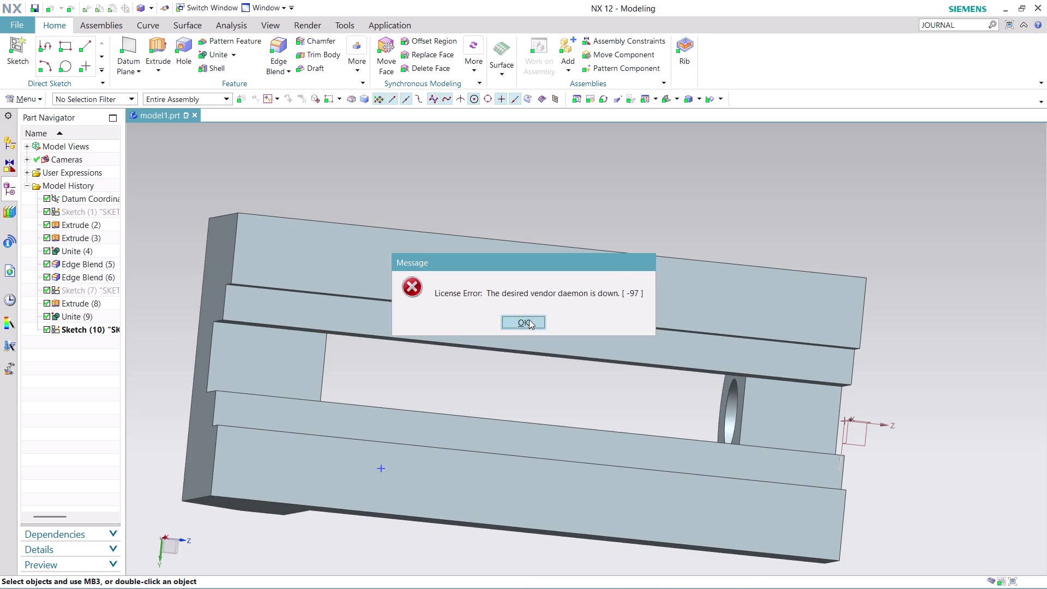
click(526, 320)
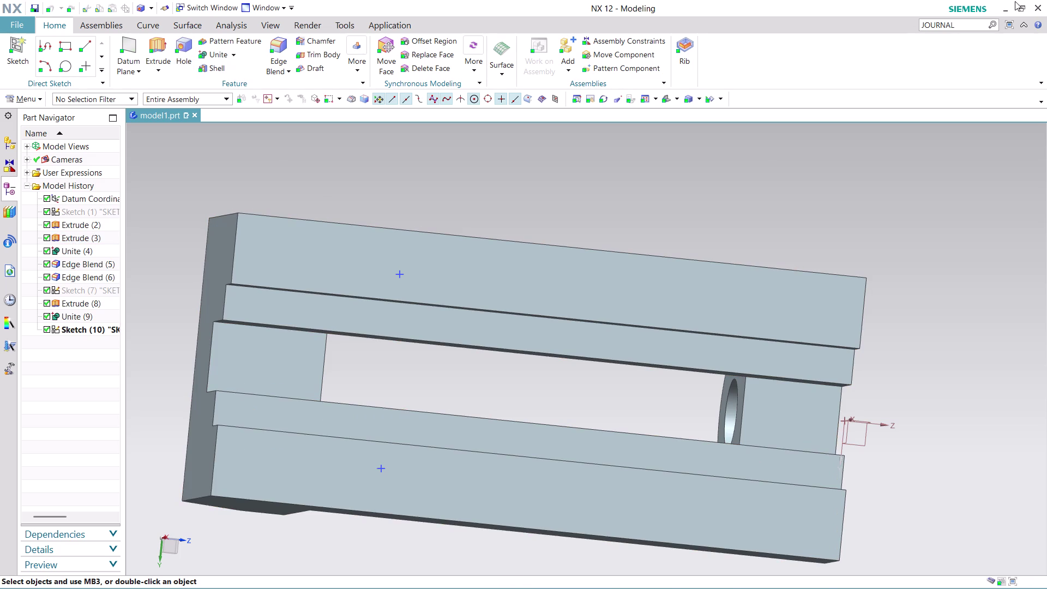